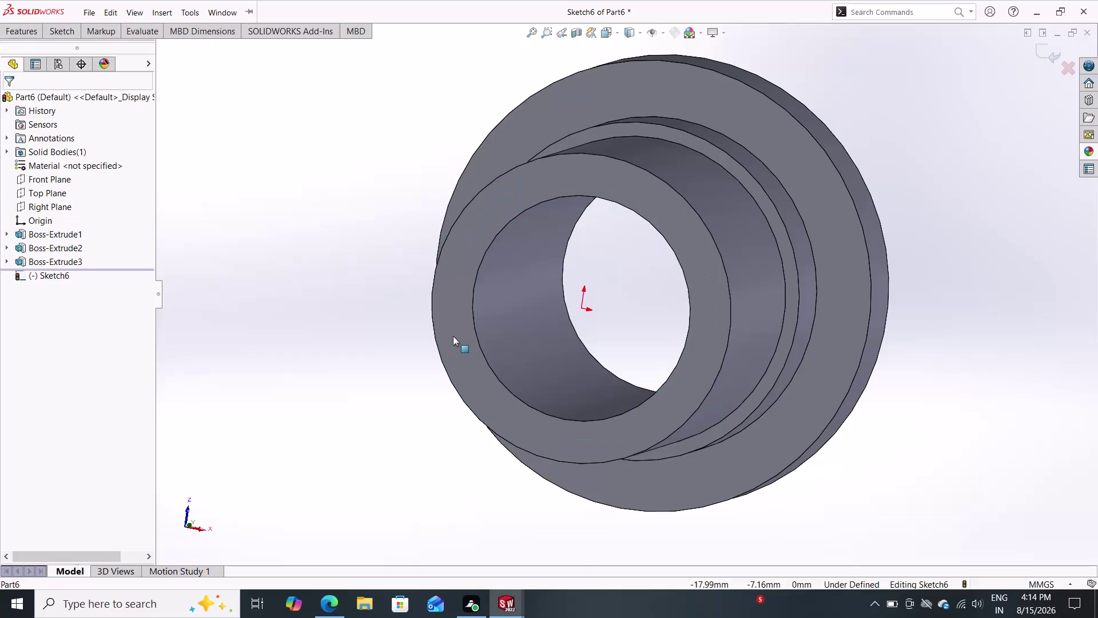
Exit the empty Sketch6 without saving and pick the bushing's front end face.
key(Escape)
click(3, 26)
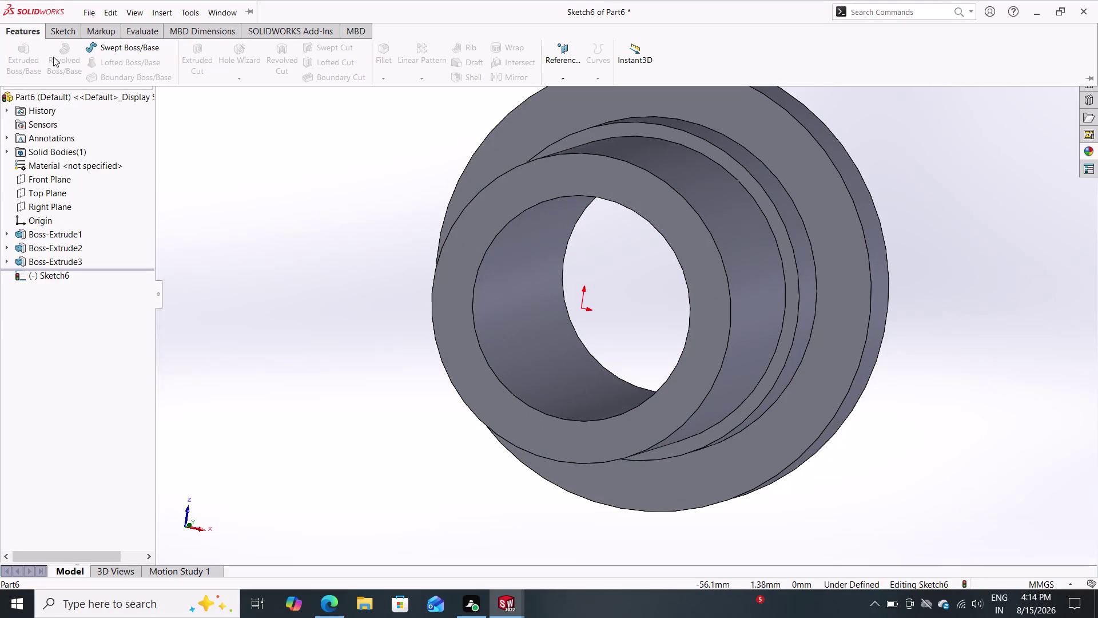
key(Escape)
key(Escape)
click(68, 32)
click(30, 59)
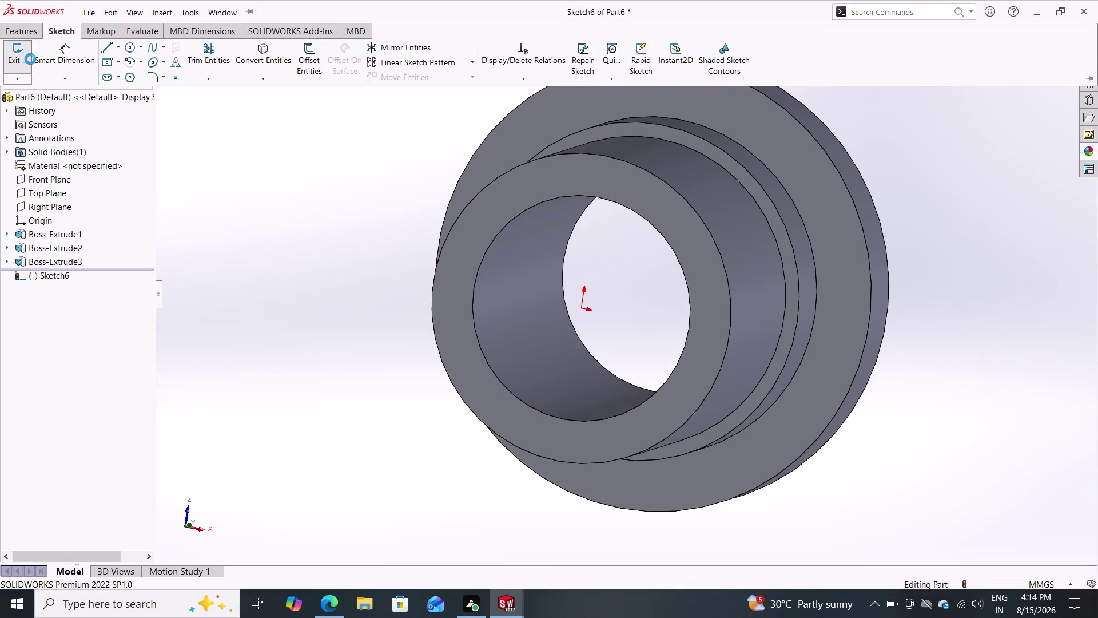
click(19, 35)
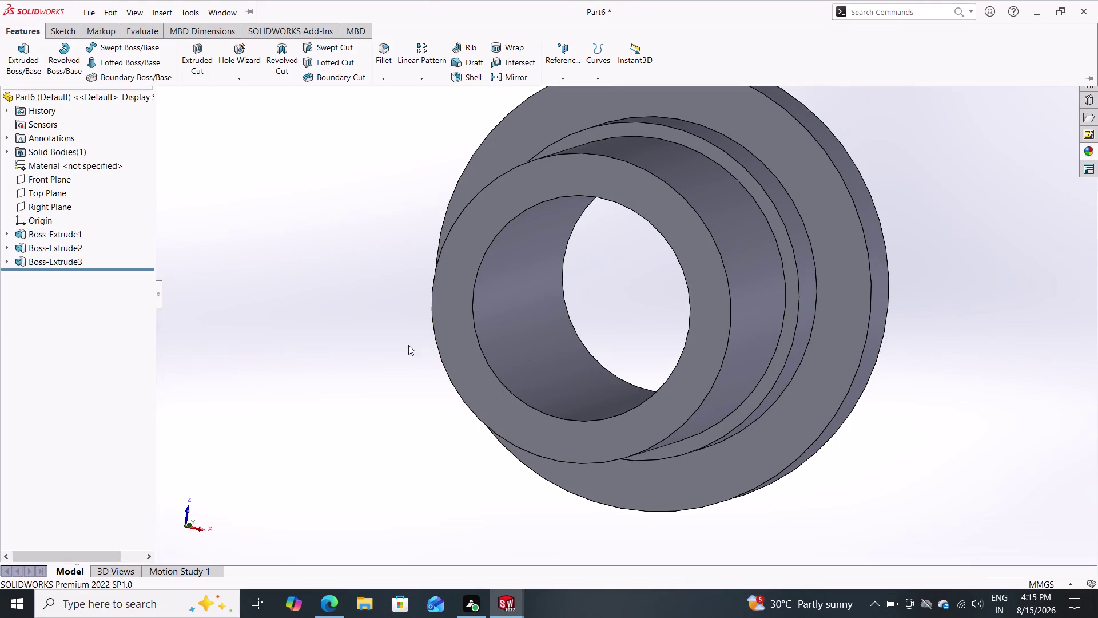
click(455, 328)
Sketch on the front face, convert the central hole's edge, and draw an origin-centred circle.
double_click(502, 297)
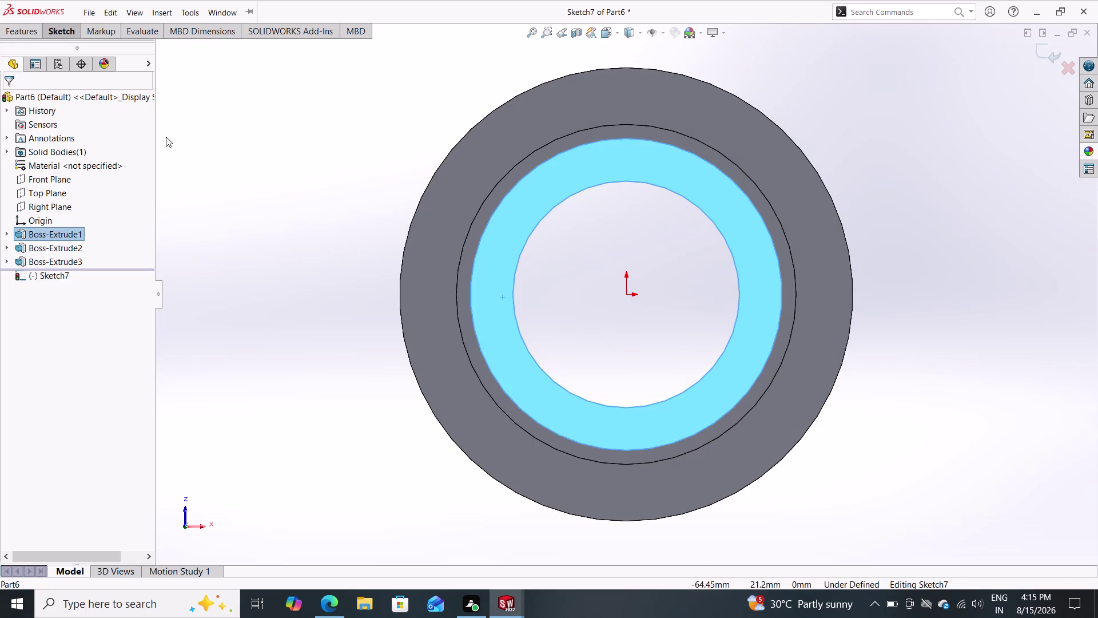
click(59, 32)
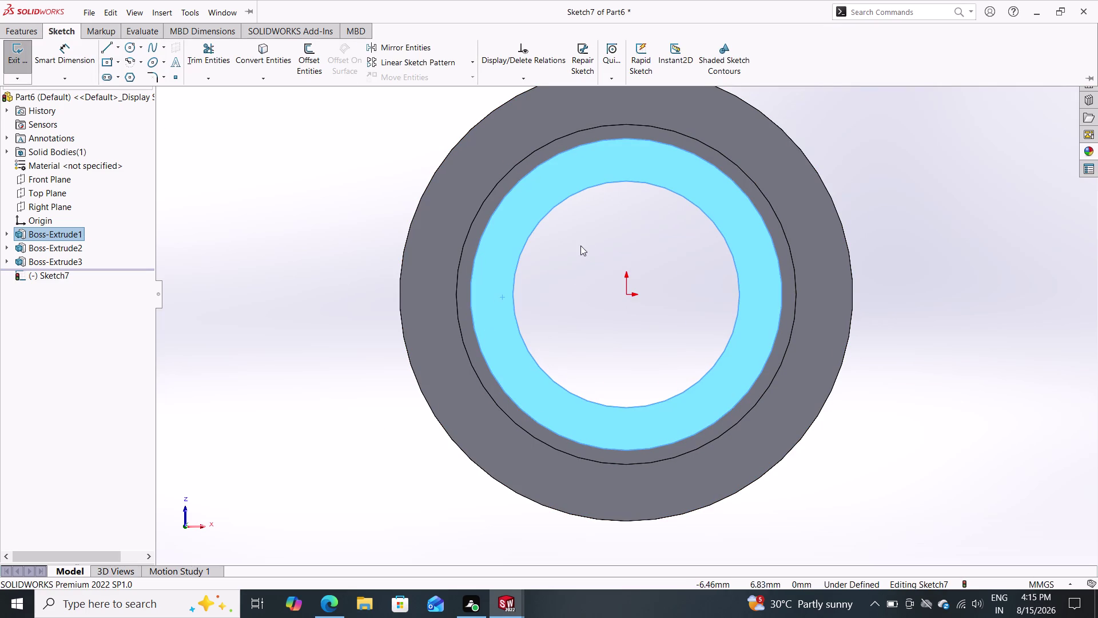
click(575, 192)
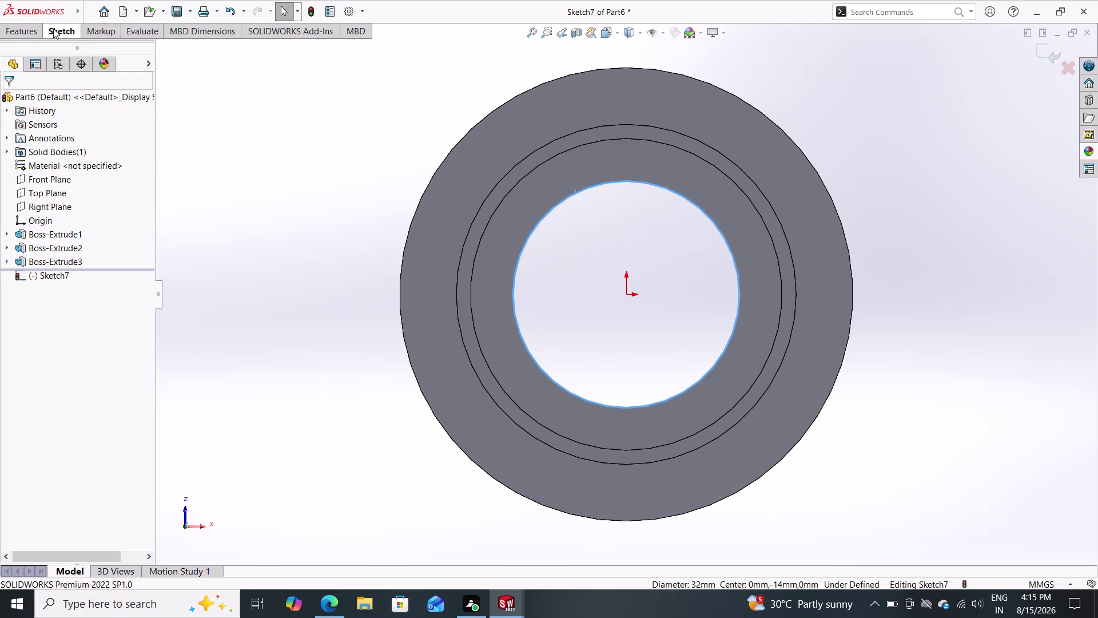
double_click(53, 29)
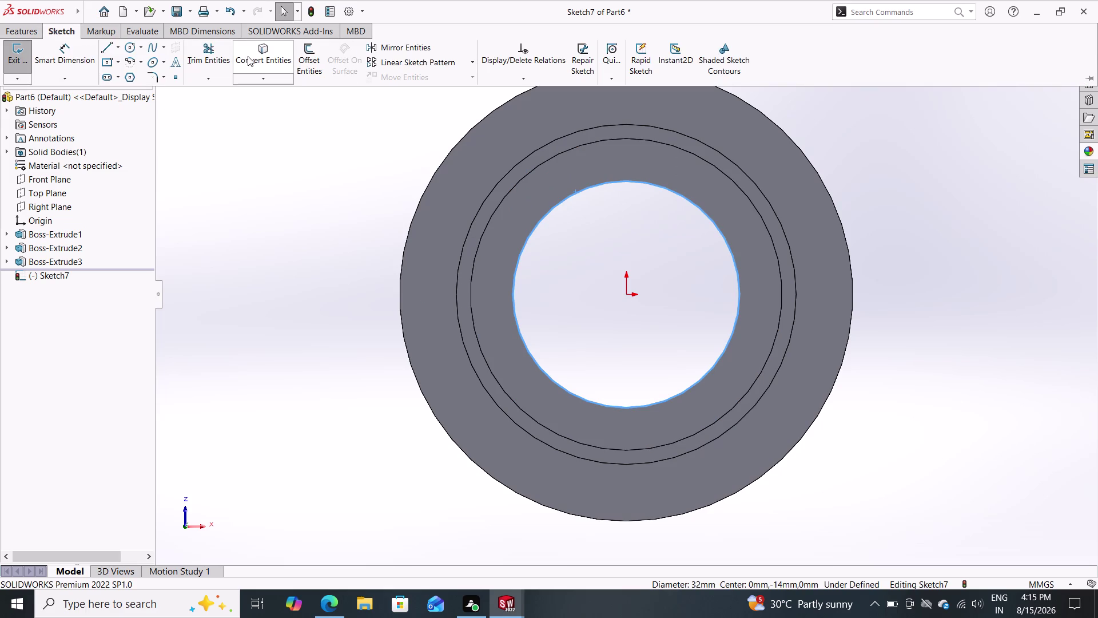
click(248, 56)
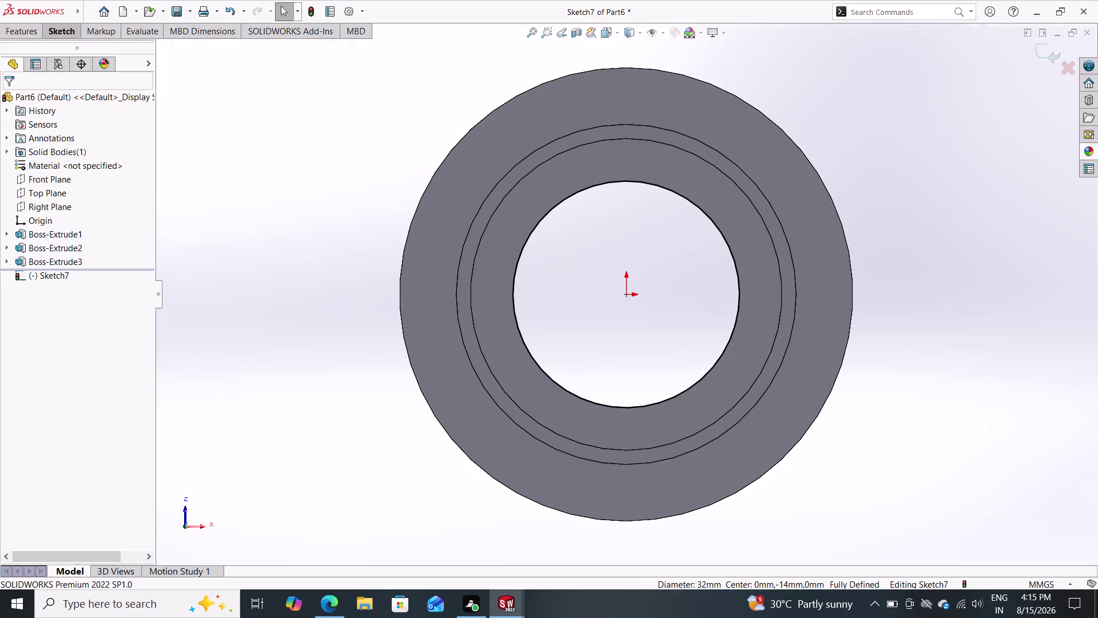
click(47, 31)
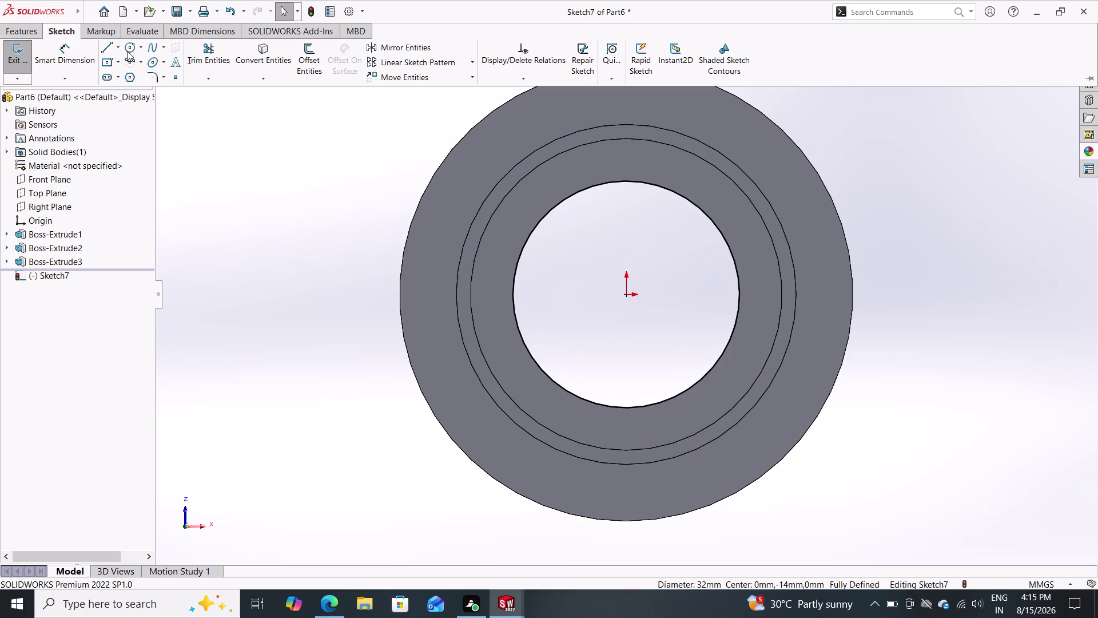
click(127, 51)
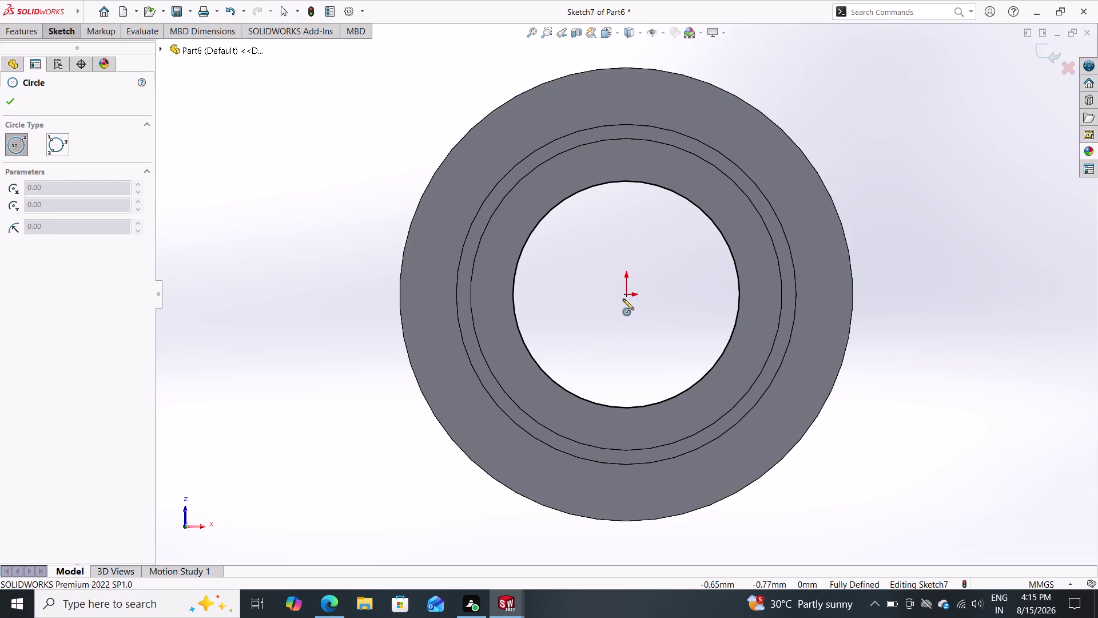
click(625, 295)
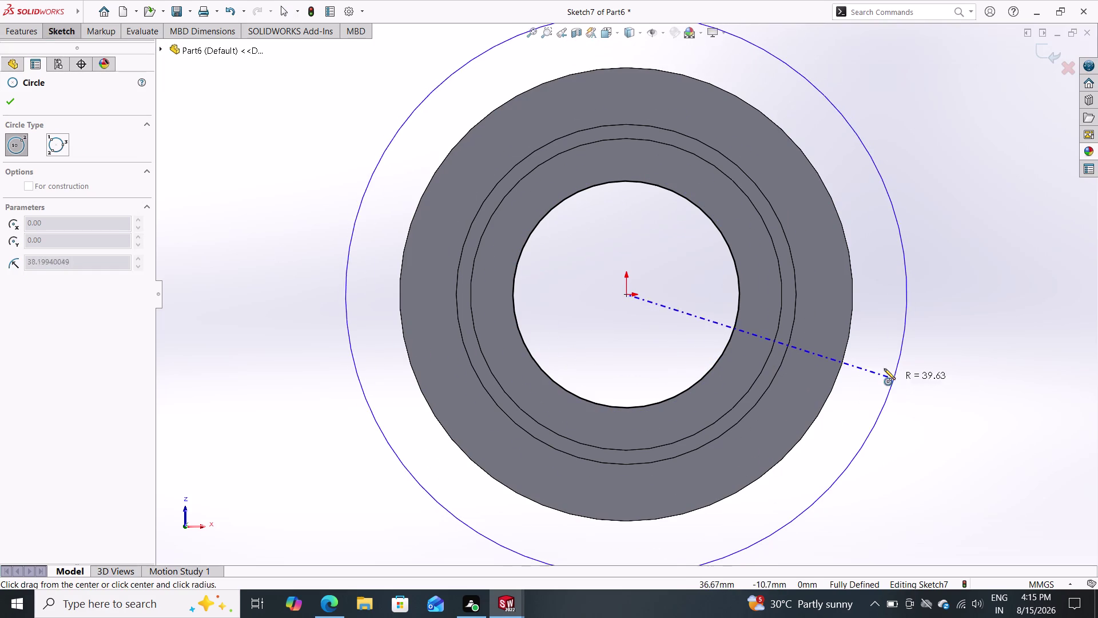
click(884, 369)
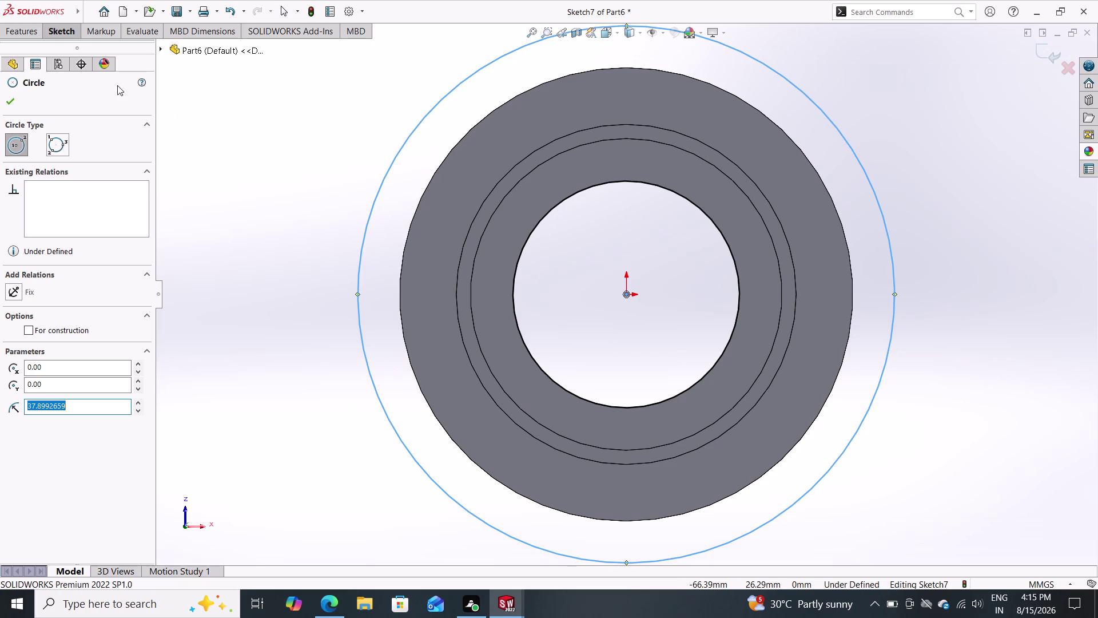
Dimension the new circle to a 48 mm diameter.
double_click(60, 30)
click(70, 57)
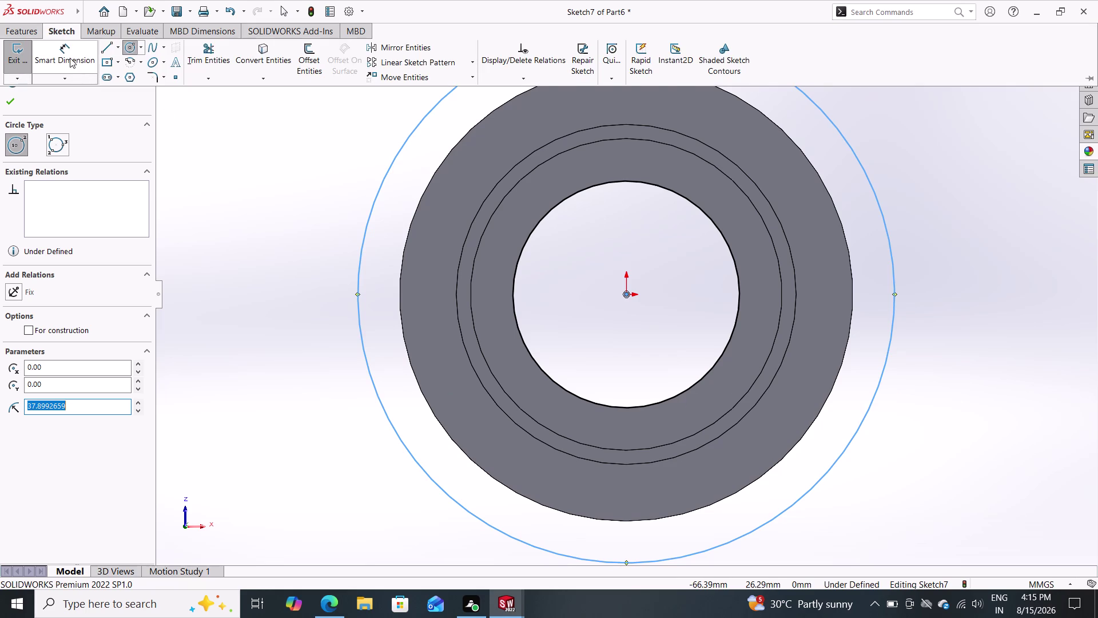
click(894, 307)
double_click(931, 310)
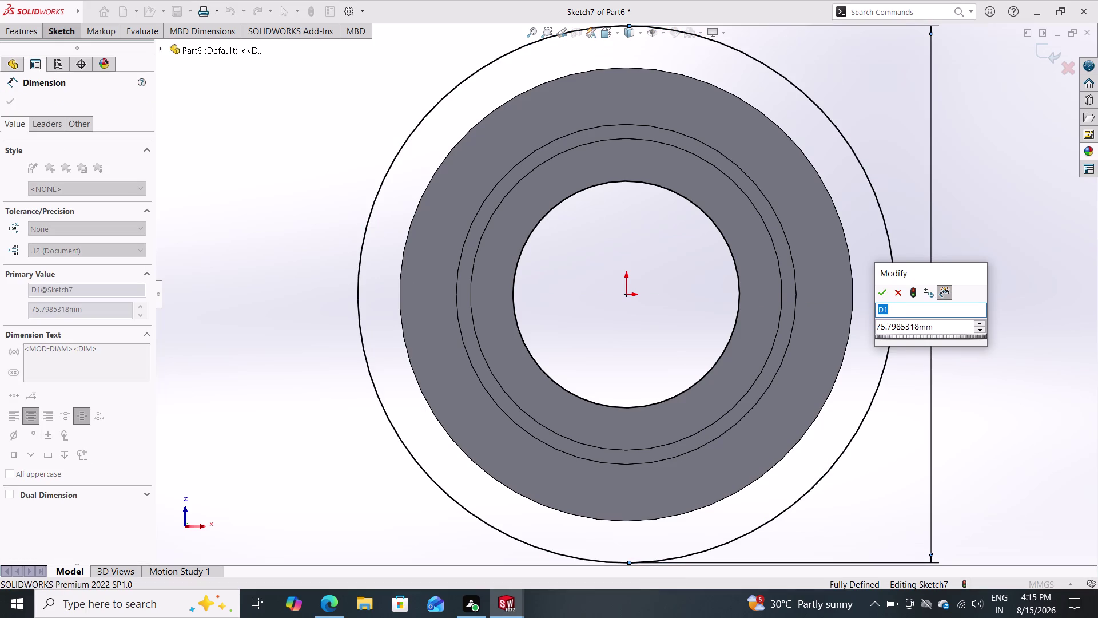
click(937, 323)
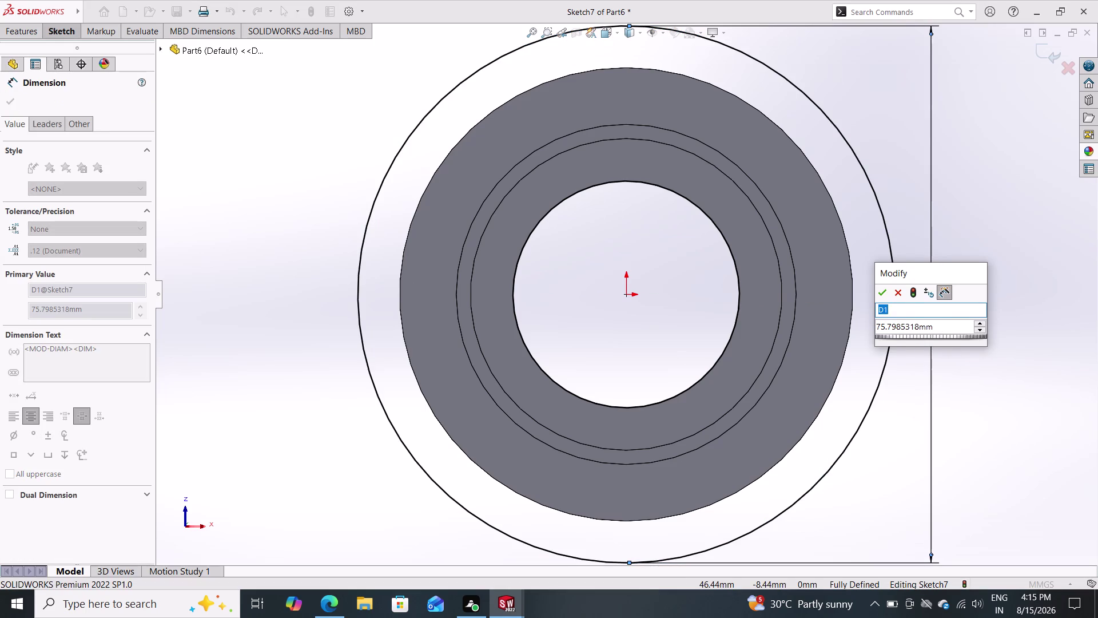
drag(937, 323, 848, 329)
double_click(942, 328)
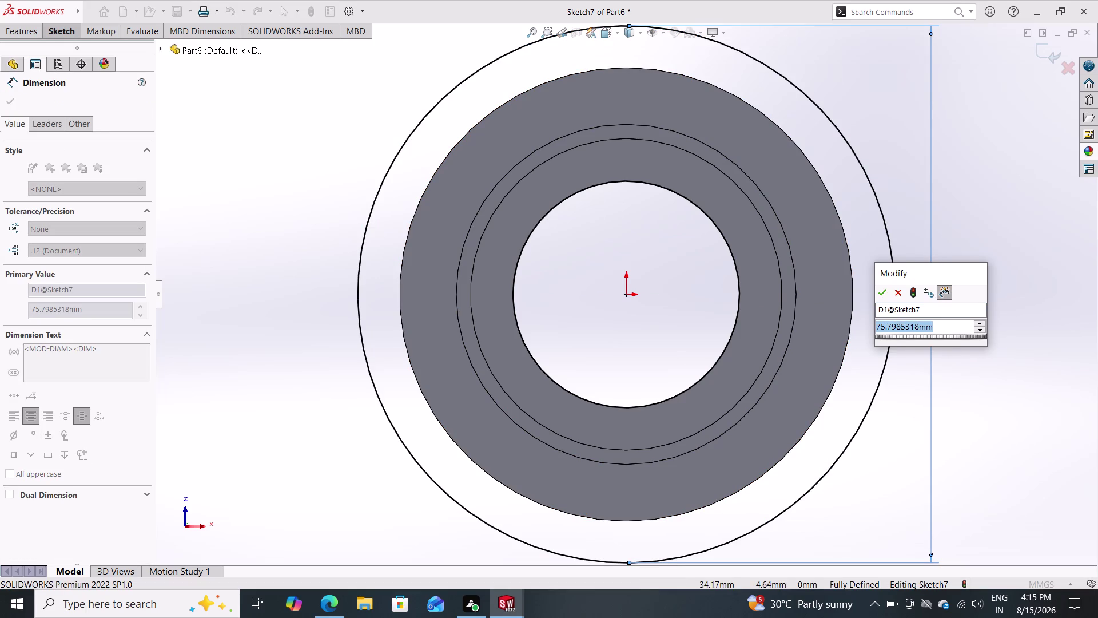
text(48)
key(Return)
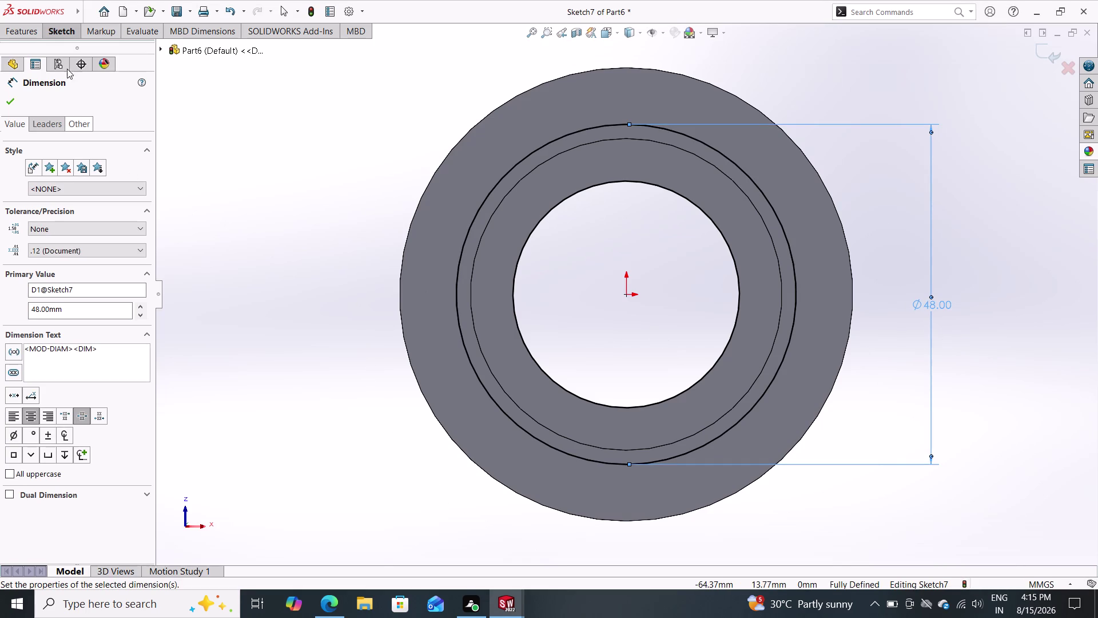
click(8, 100)
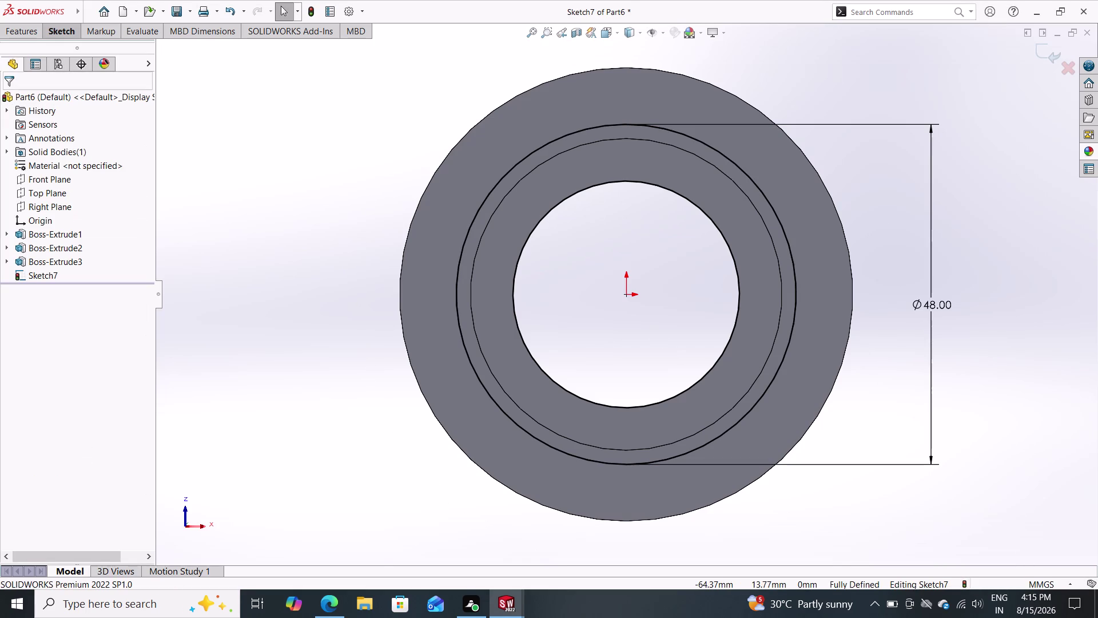
click(28, 34)
Extrude the 48 mm circle 9 mm as a boss and select its new front face.
double_click(29, 57)
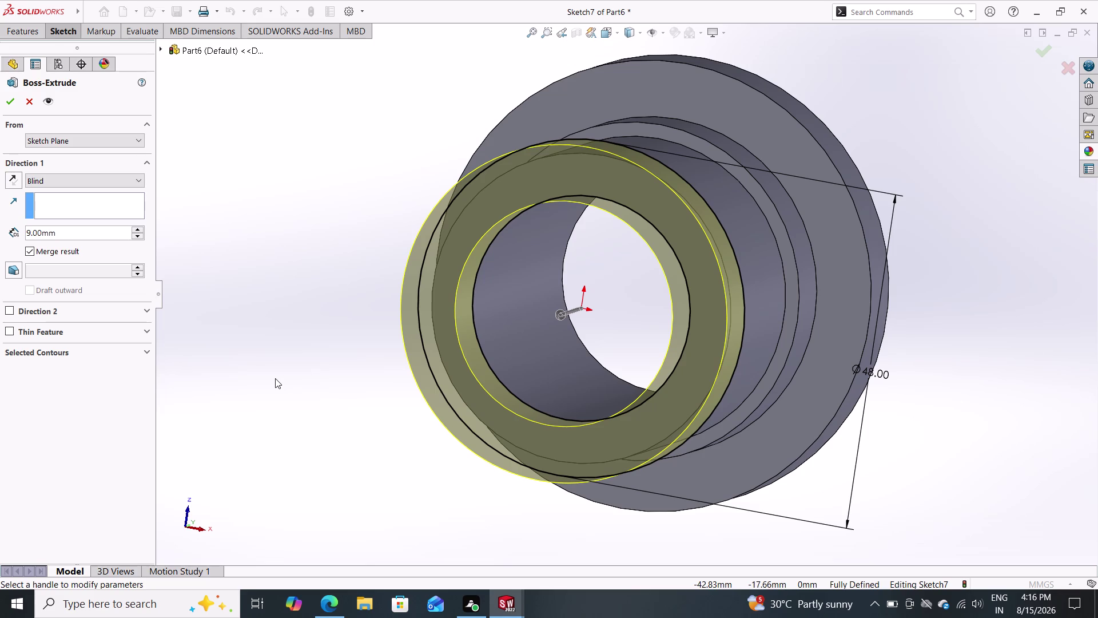
click(8, 101)
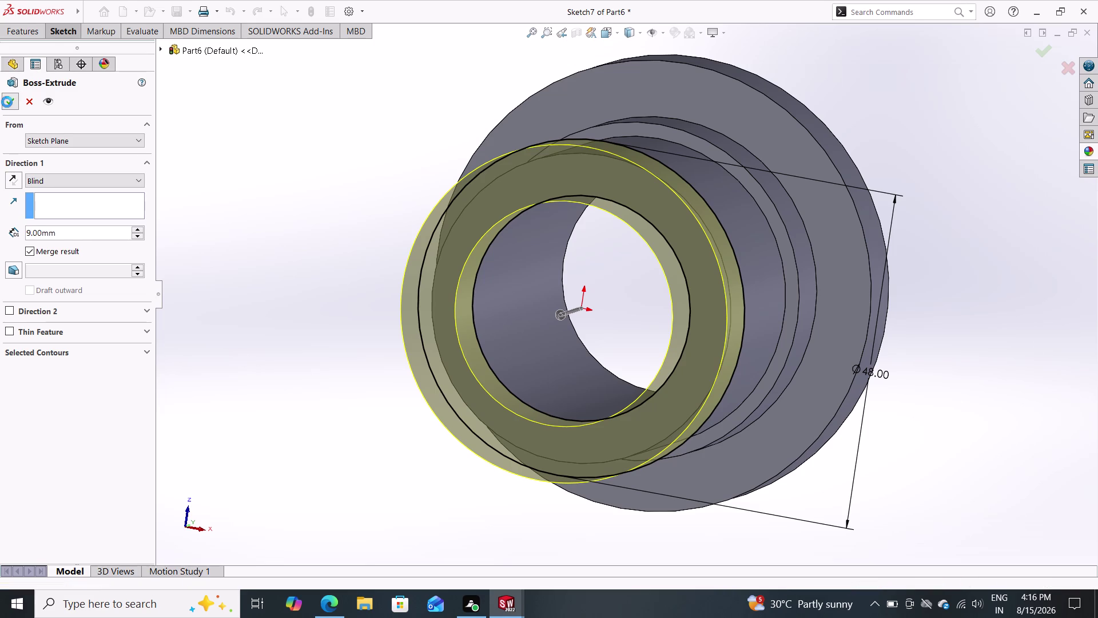
middle_drag(352, 385, 331, 378)
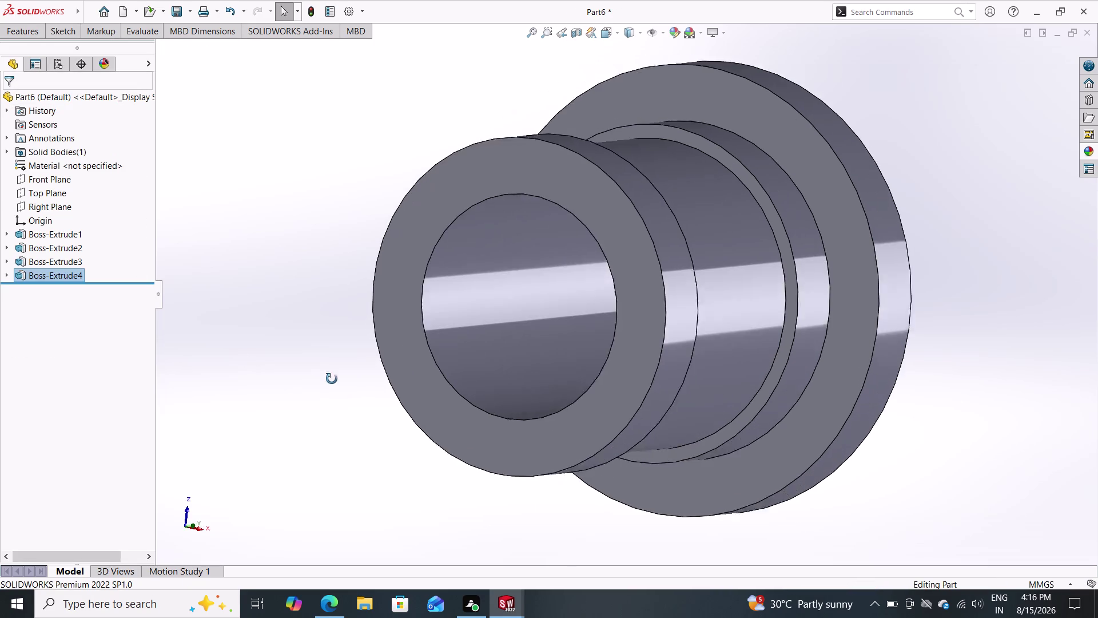
middle_drag(332, 378, 346, 388)
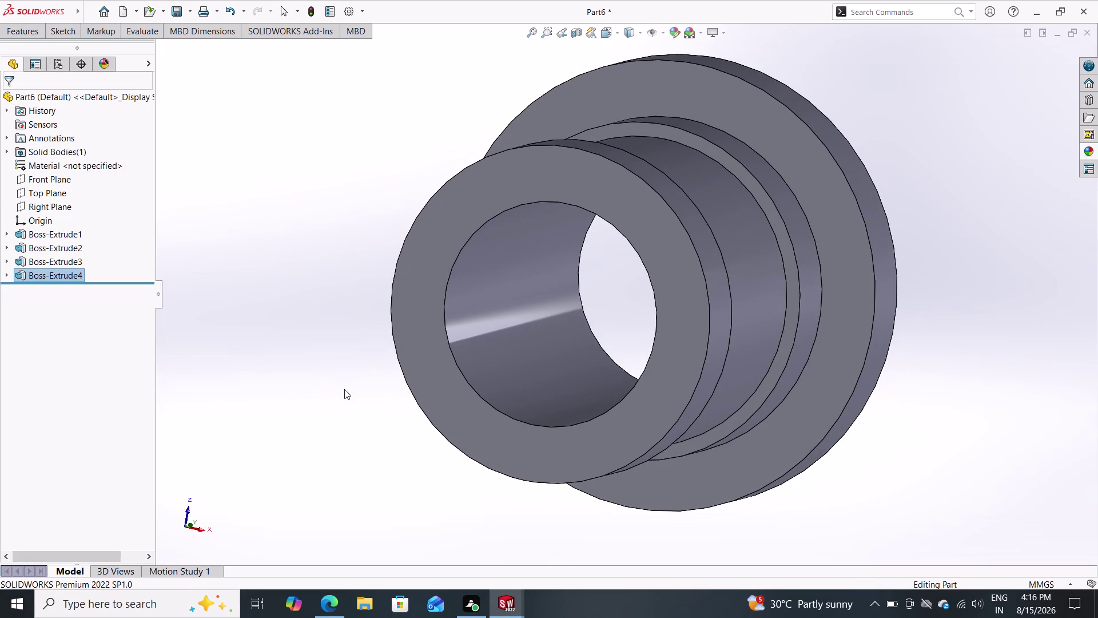
click(411, 320)
click(458, 286)
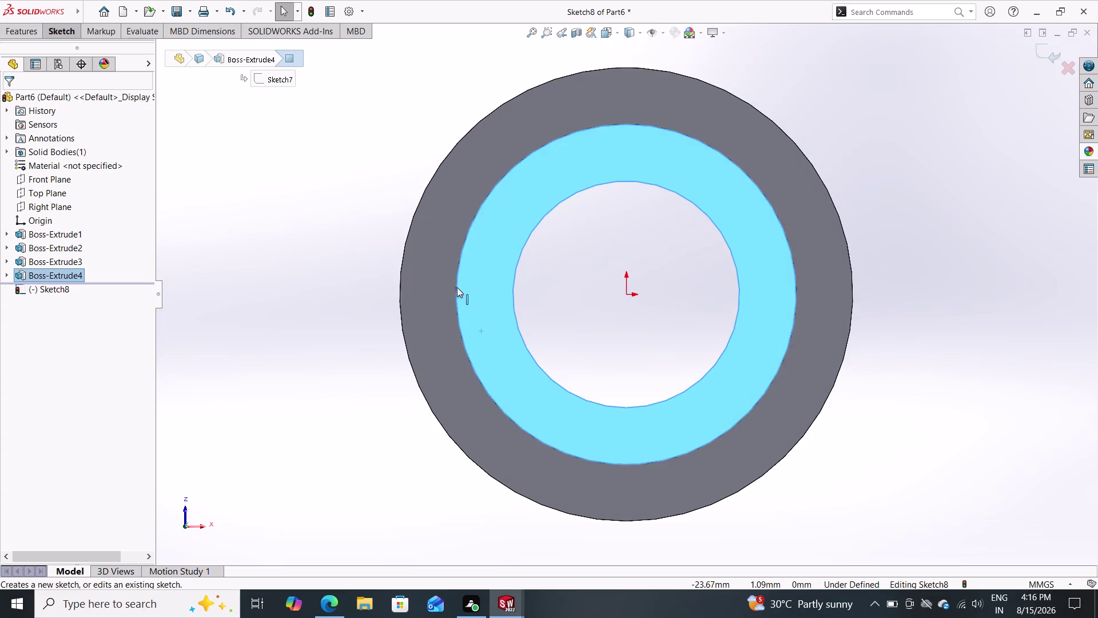
Sketch on the new face, convert the hole edge, and draw an origin-centred circle.
double_click(513, 301)
click(63, 27)
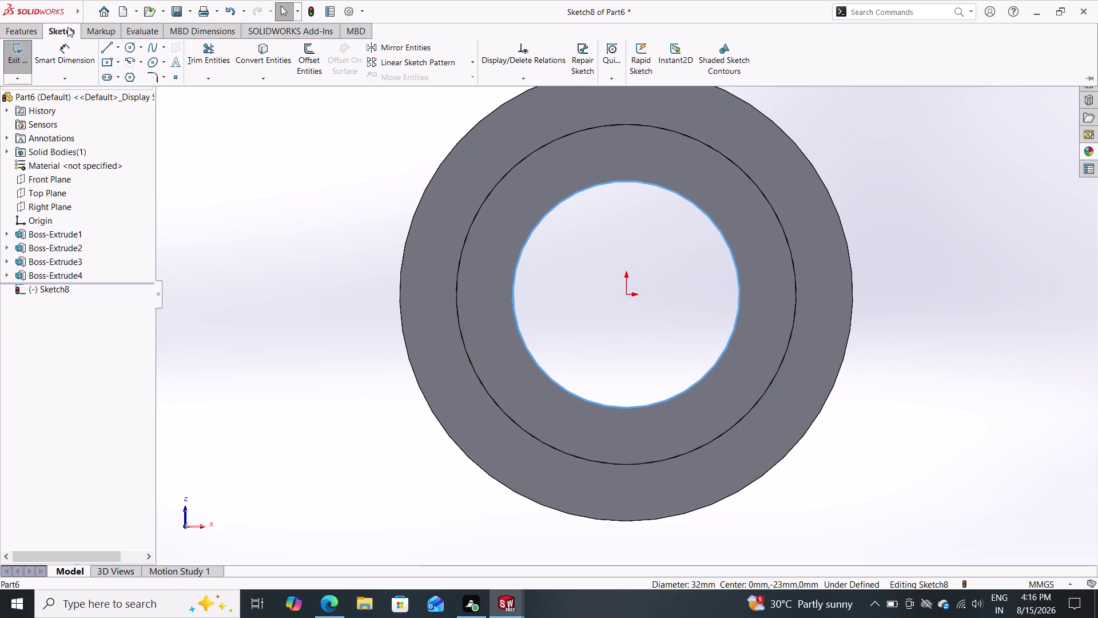
click(261, 51)
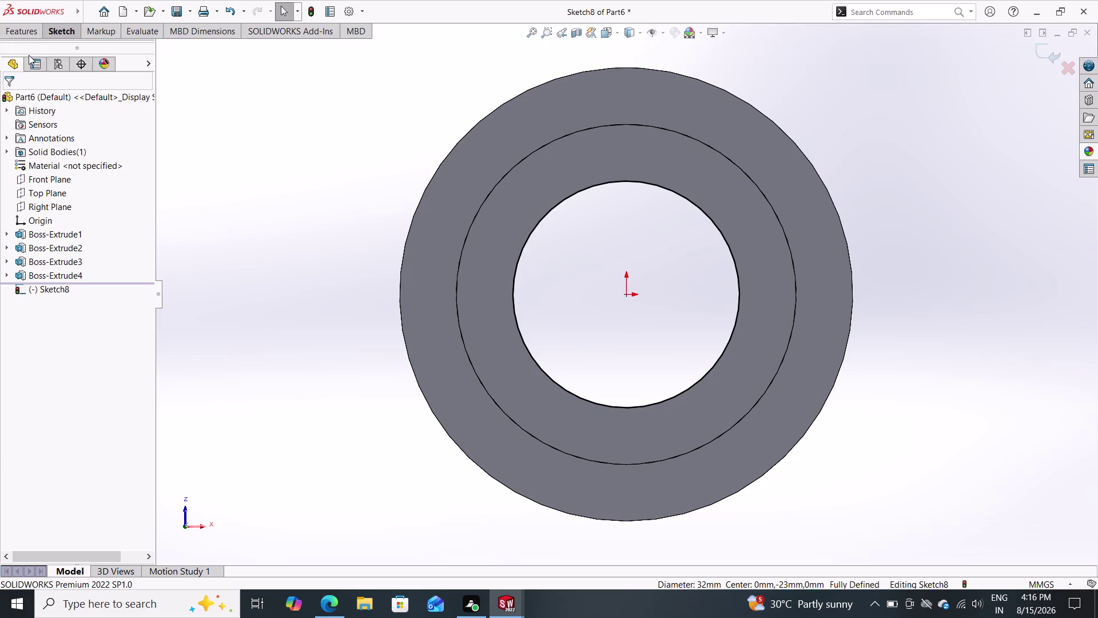
click(46, 32)
click(126, 45)
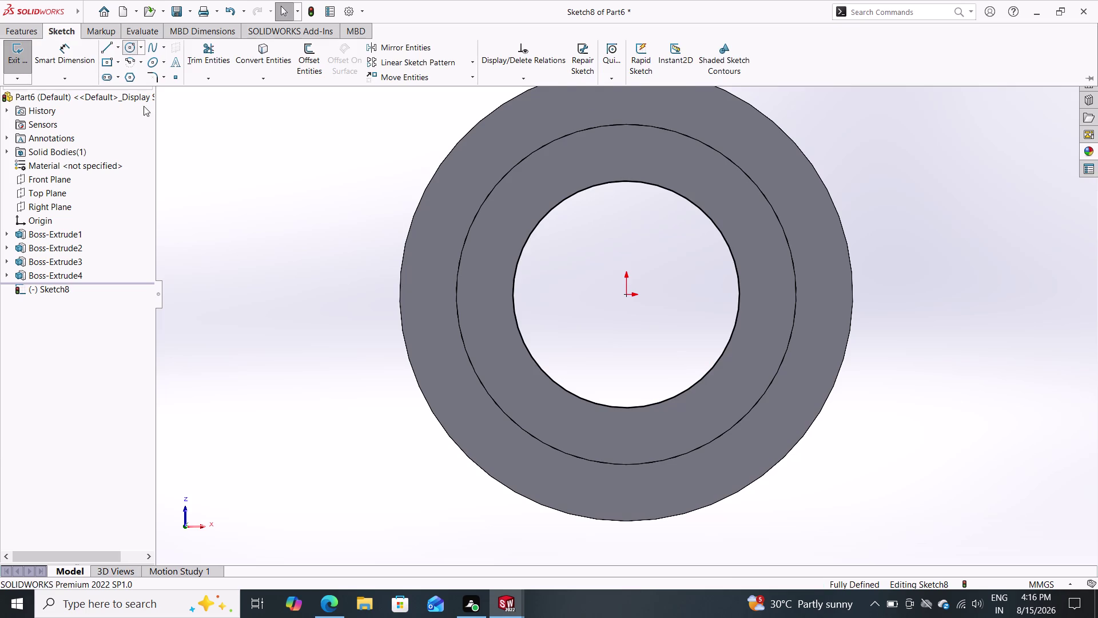
click(626, 295)
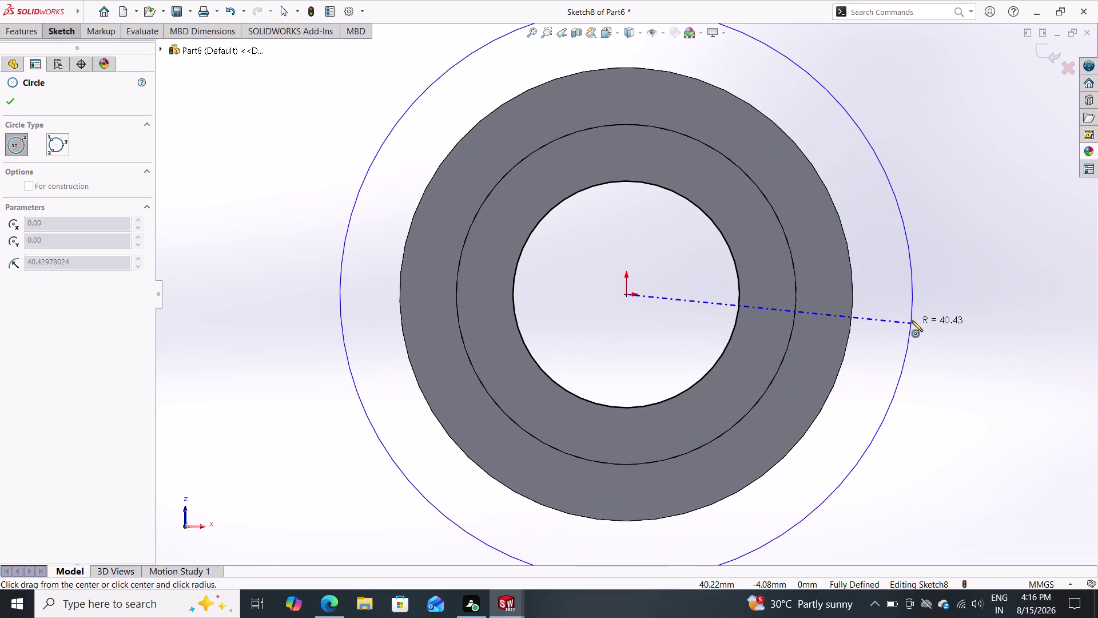
click(897, 269)
click(52, 31)
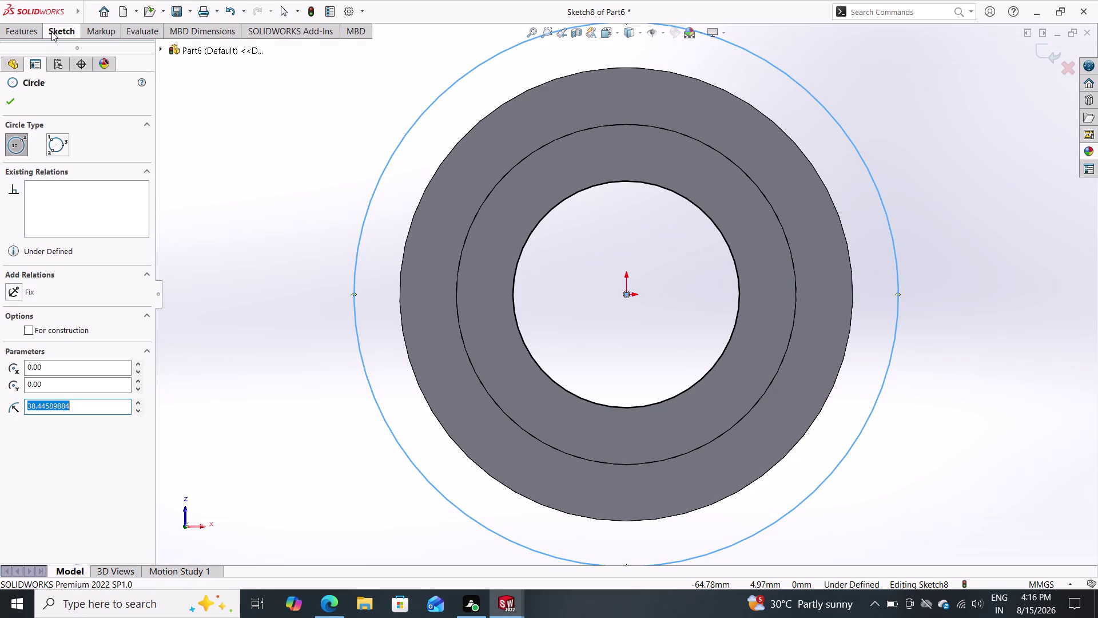
click(63, 52)
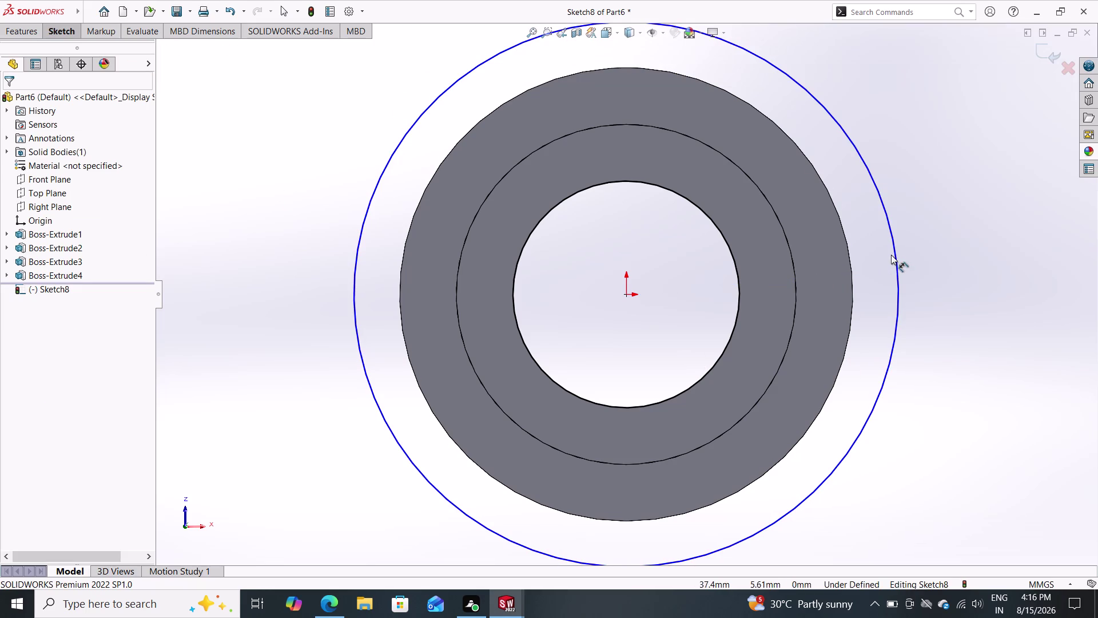
Dimension the circle to a 64 mm diameter.
click(893, 250)
double_click(923, 208)
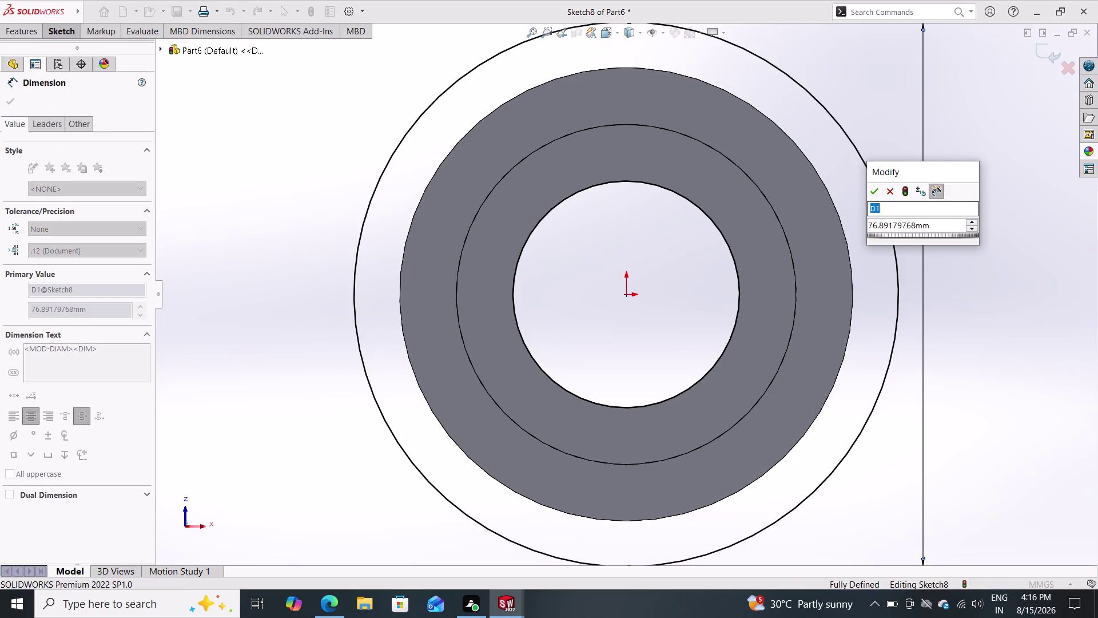
click(927, 222)
triple_click(928, 222)
click(927, 222)
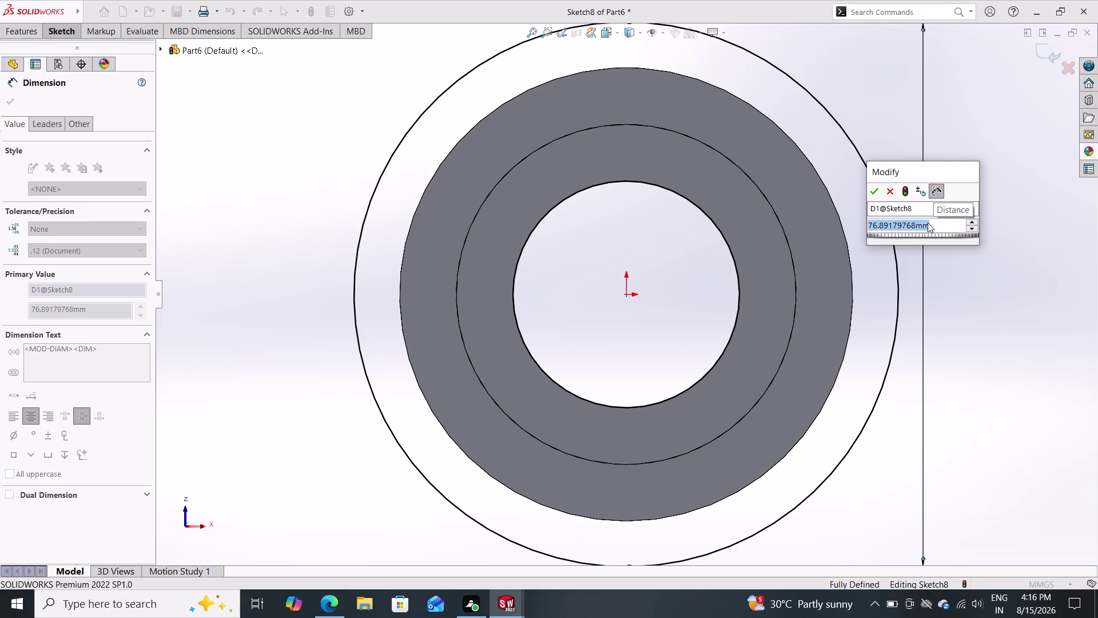
text(64)
key(Return)
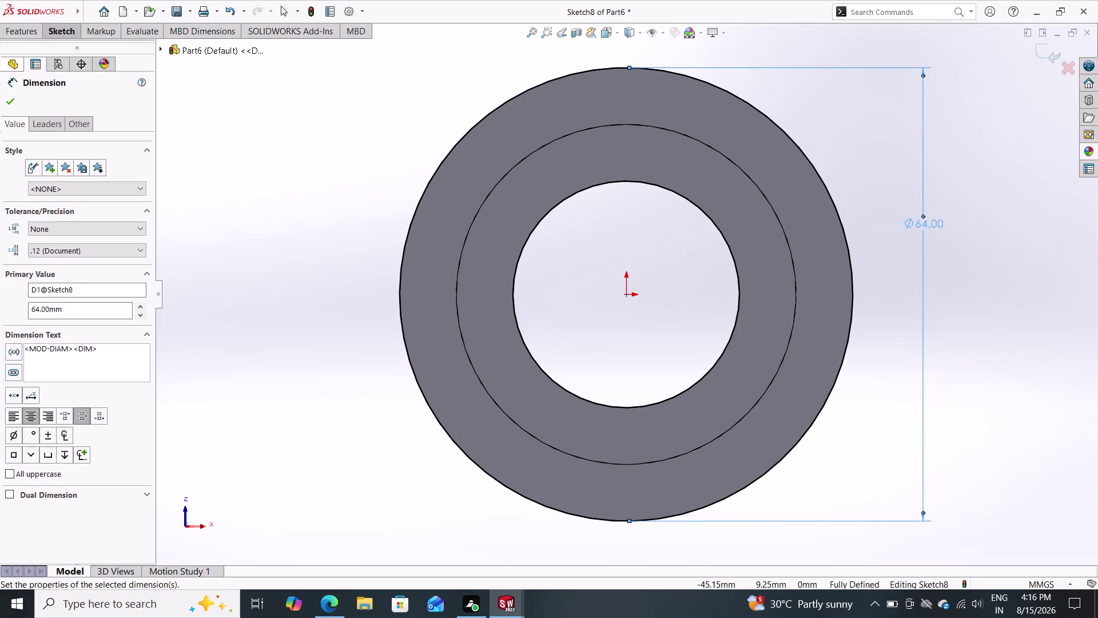
Extrude the 64 mm circle 9 mm as Boss-Extrude5.
double_click(24, 31)
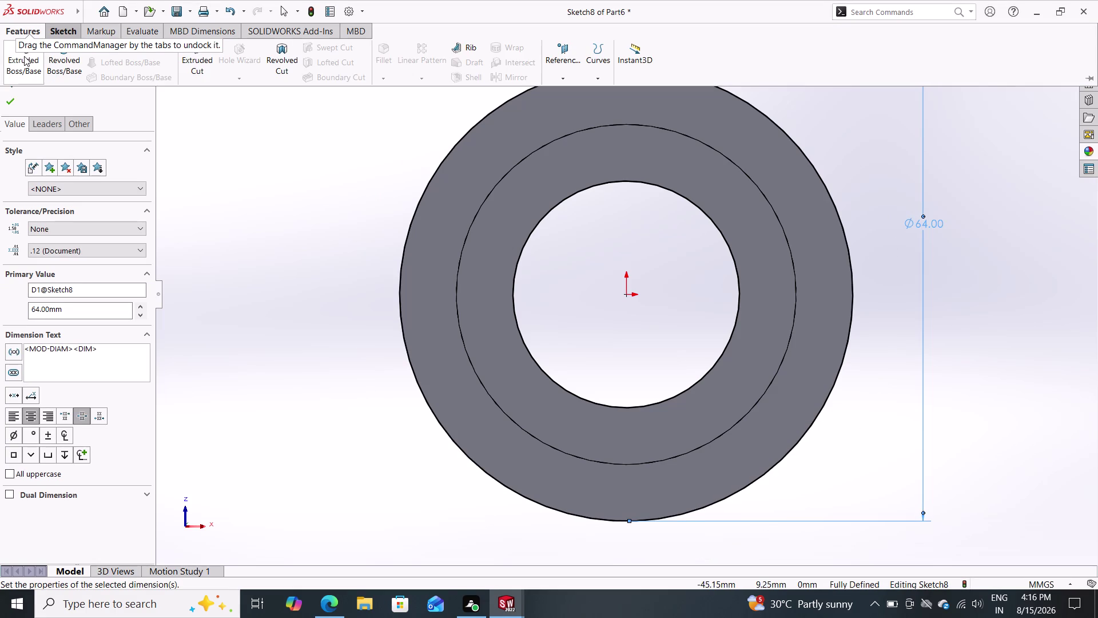
click(25, 65)
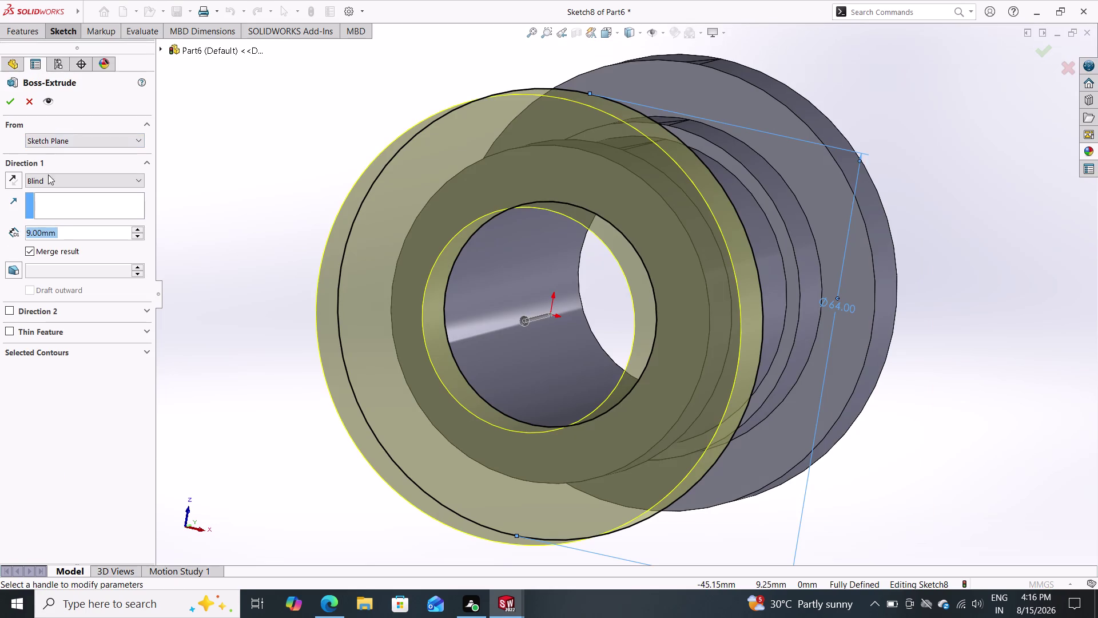
click(6, 104)
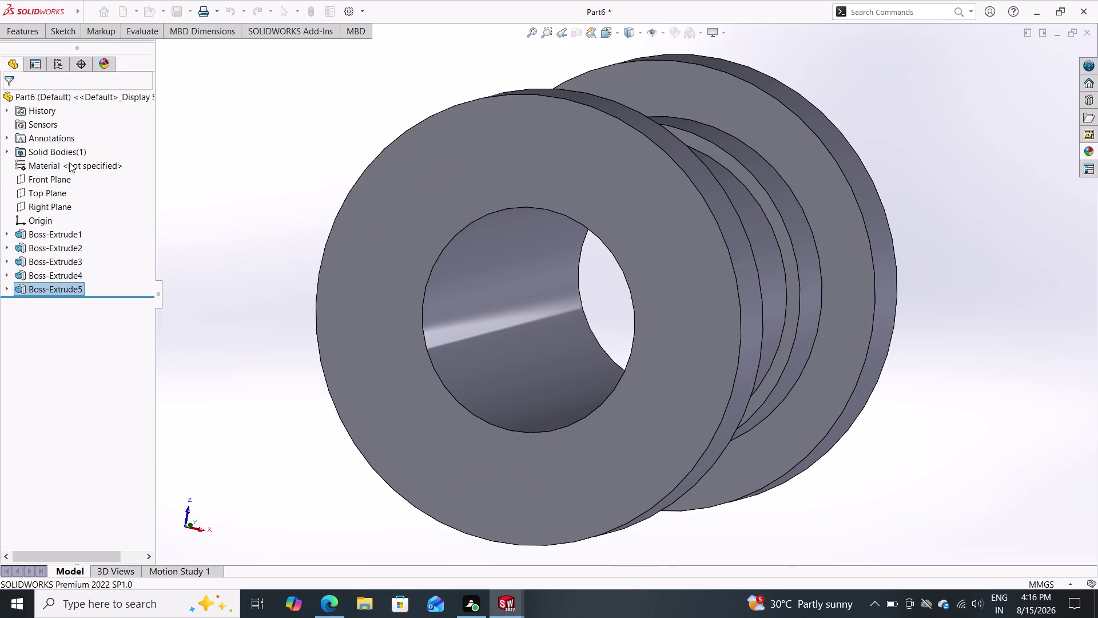
middle_drag(217, 178, 402, 244)
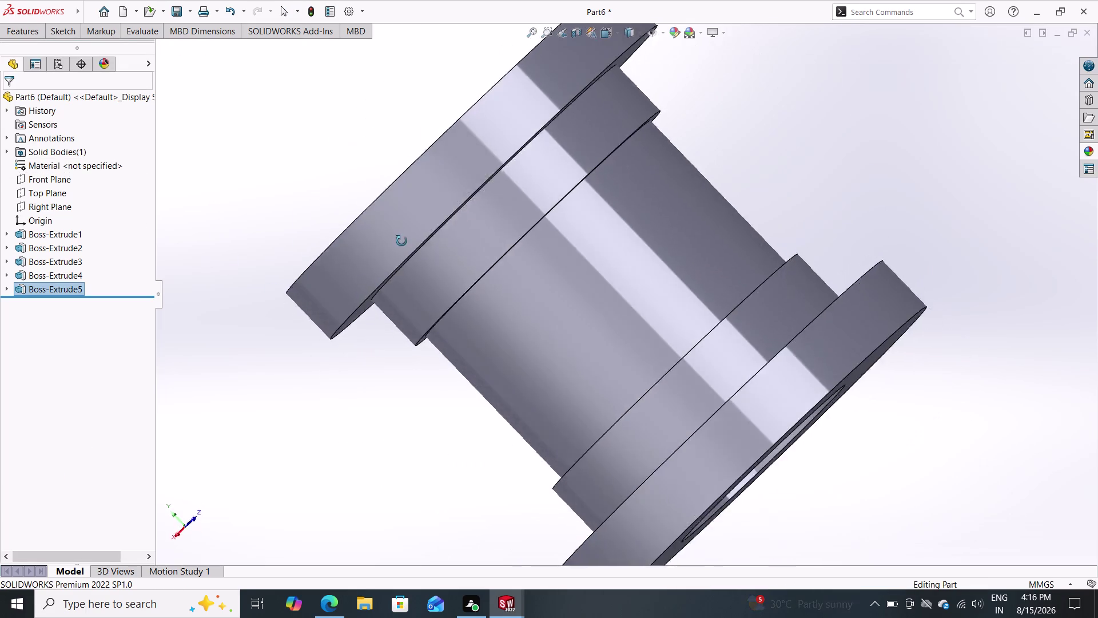
middle_drag(402, 244, 333, 121)
scroll(down, 3)
scroll(down, 3)
scroll(up, 3)
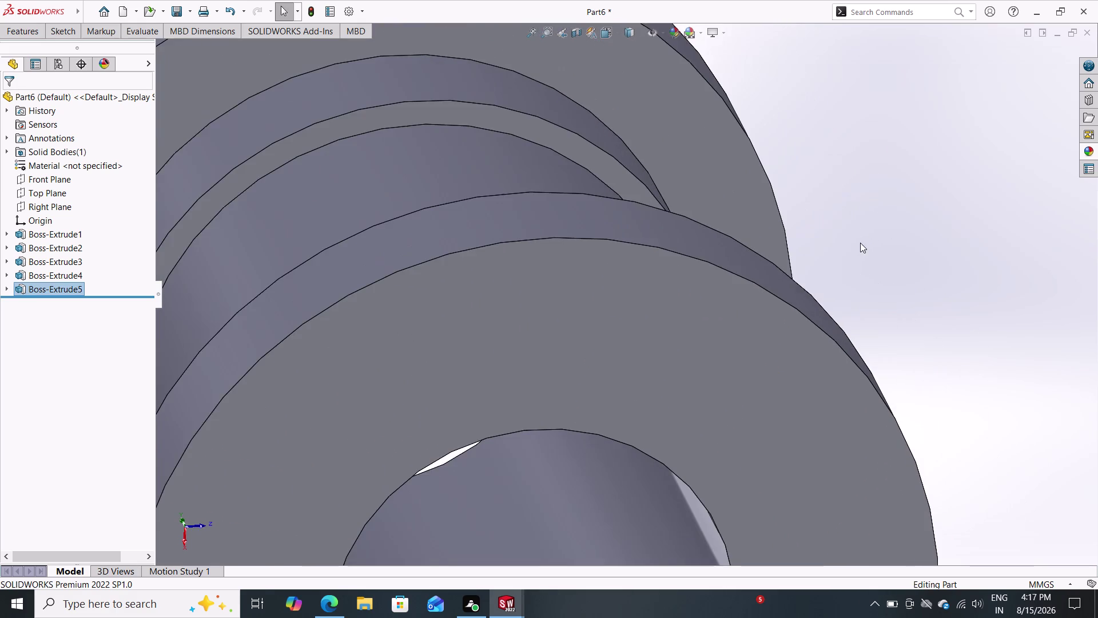
scroll(up, 3)
scroll(up, 3)
middle_drag(805, 285, 653, 252)
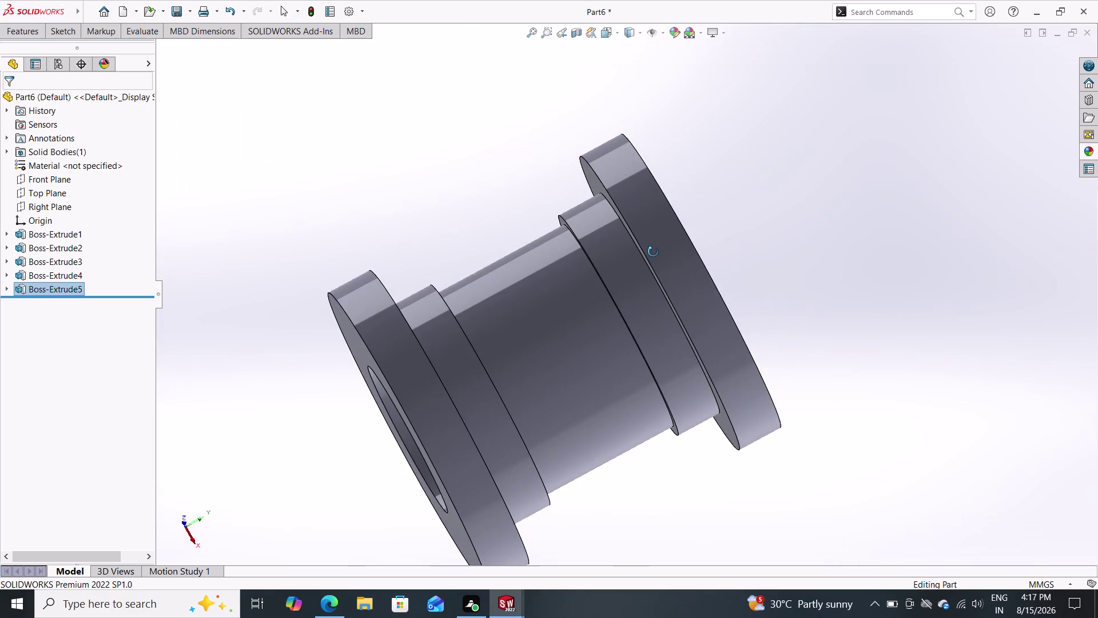
middle_drag(653, 252, 601, 140)
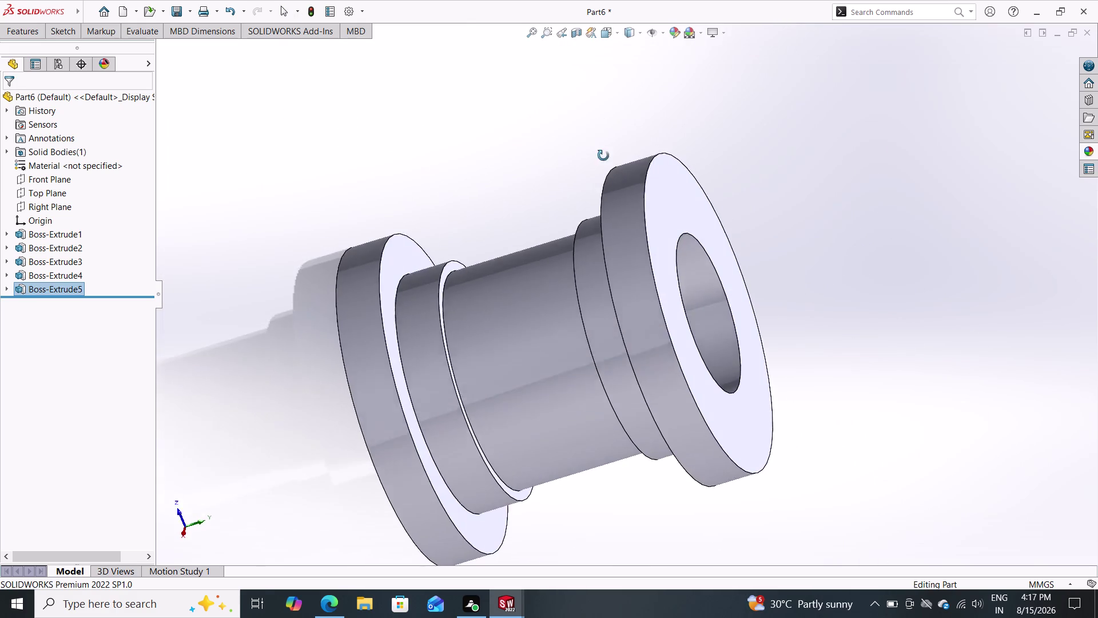
middle_drag(601, 141, 587, 483)
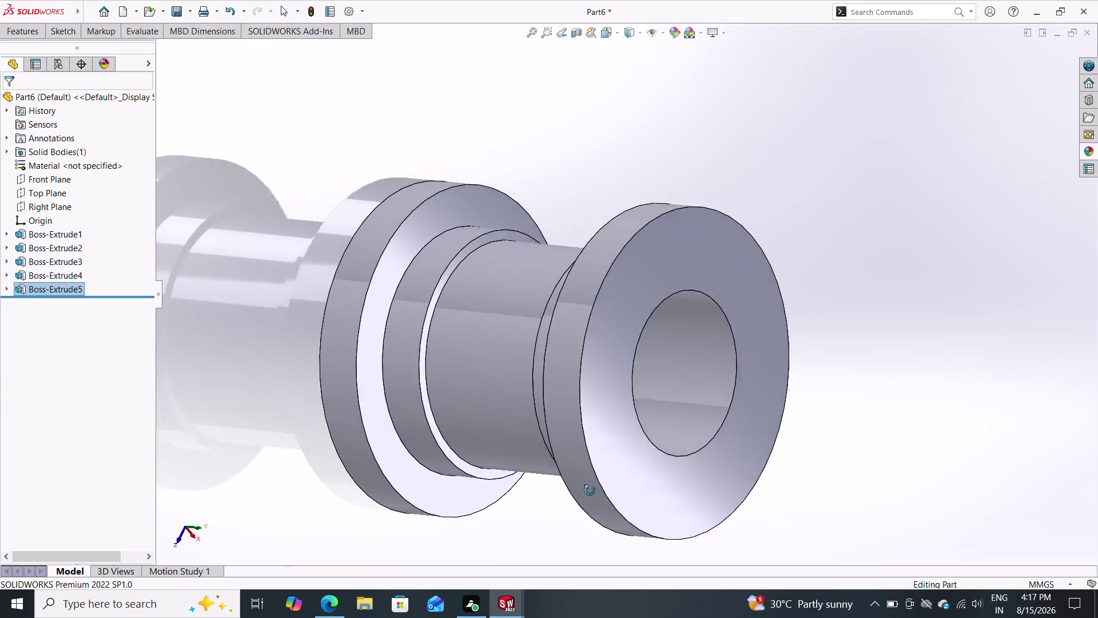
middle_drag(587, 483, 670, 438)
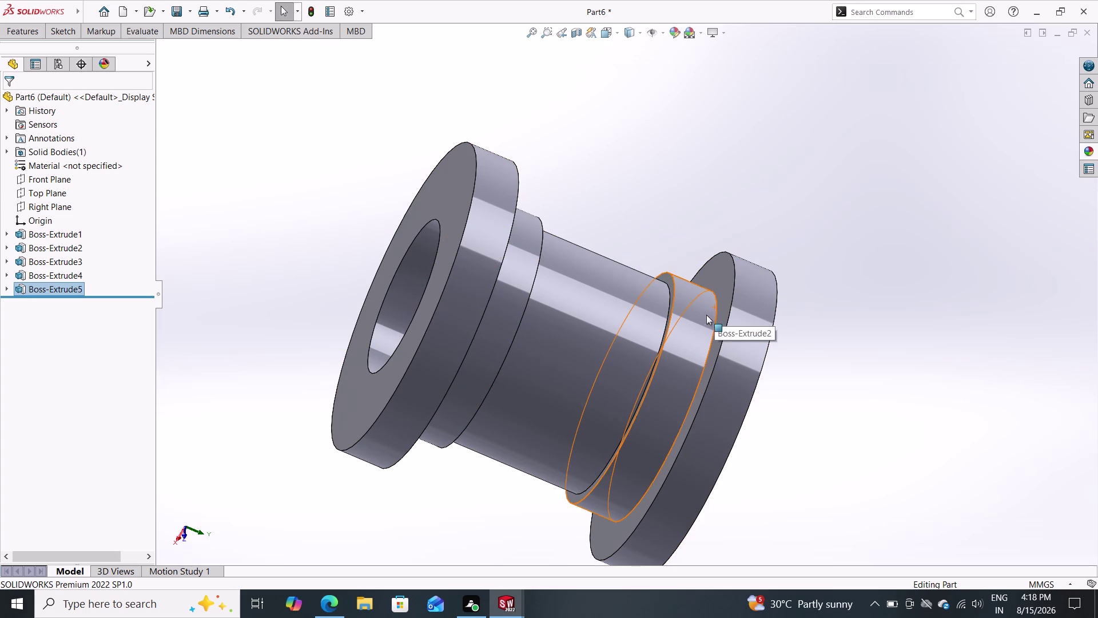
middle_drag(696, 202, 722, 292)
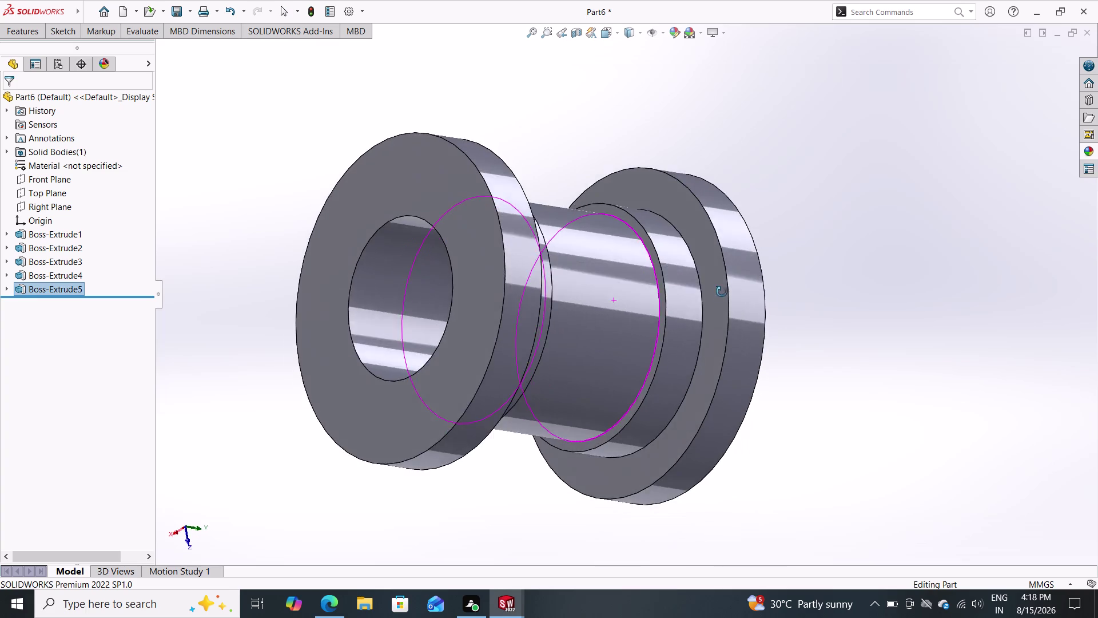
middle_drag(722, 292, 790, 315)
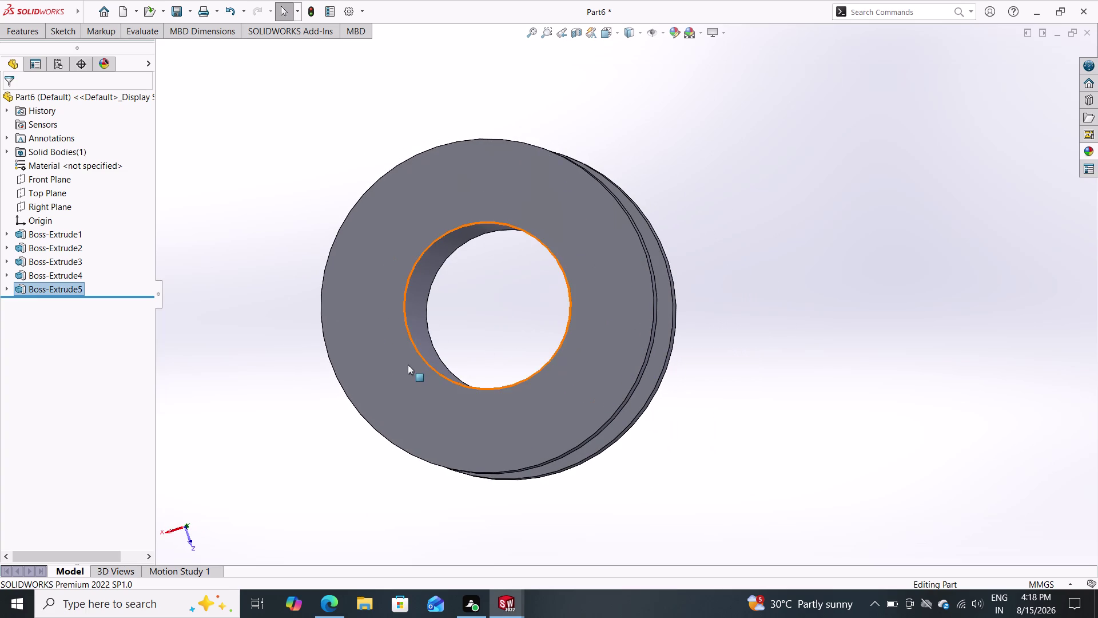
click(373, 369)
Draw a horizontal line through the origin on the flange face, past both edges.
click(423, 336)
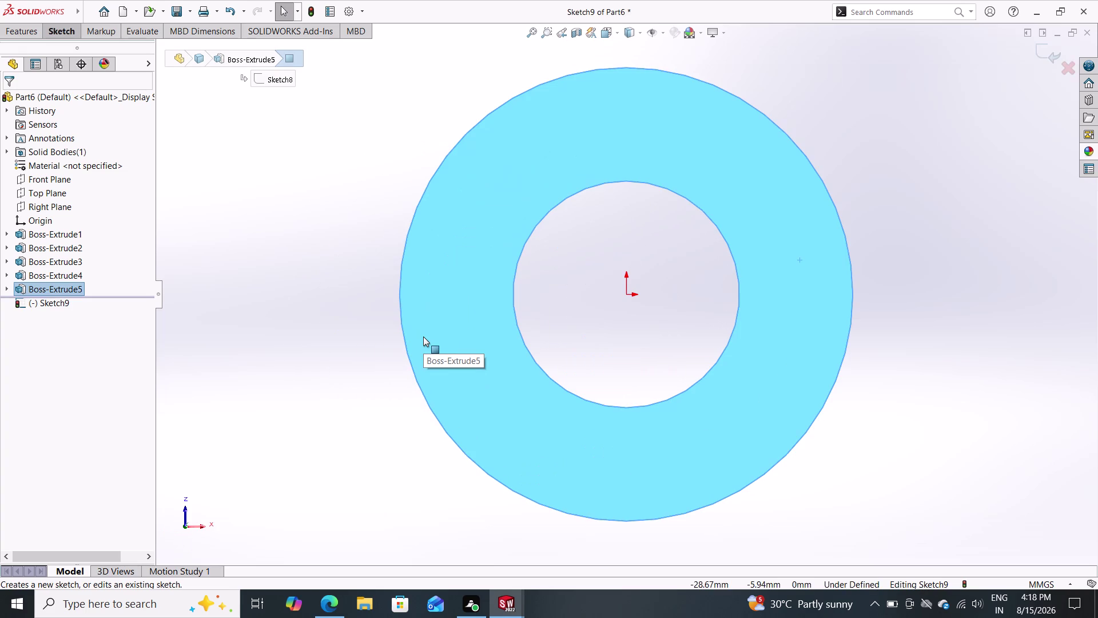
click(65, 31)
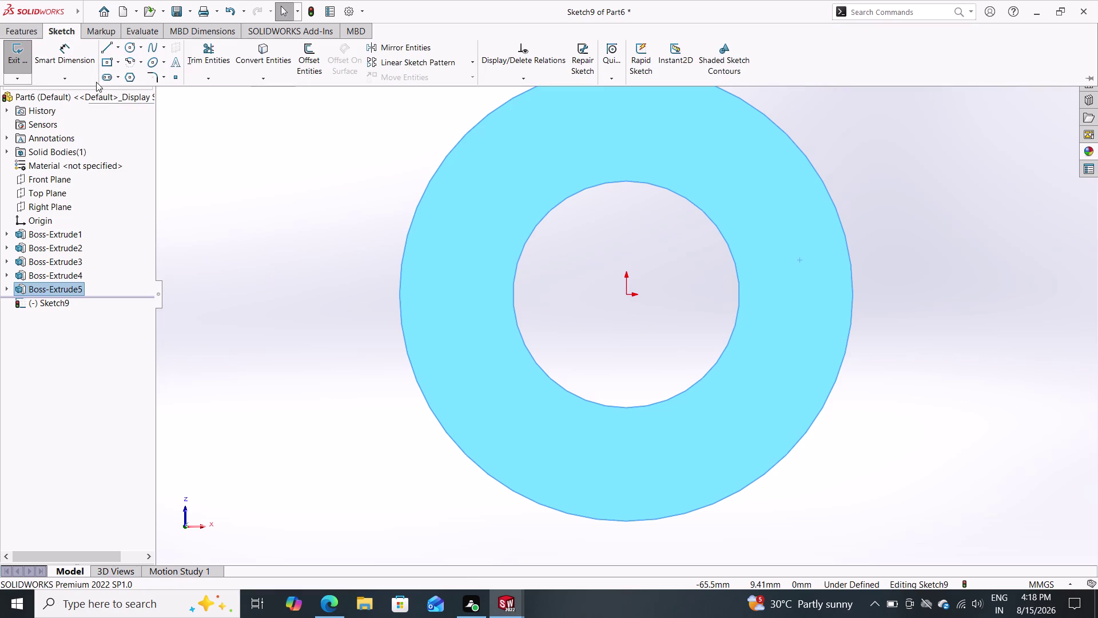
double_click(109, 44)
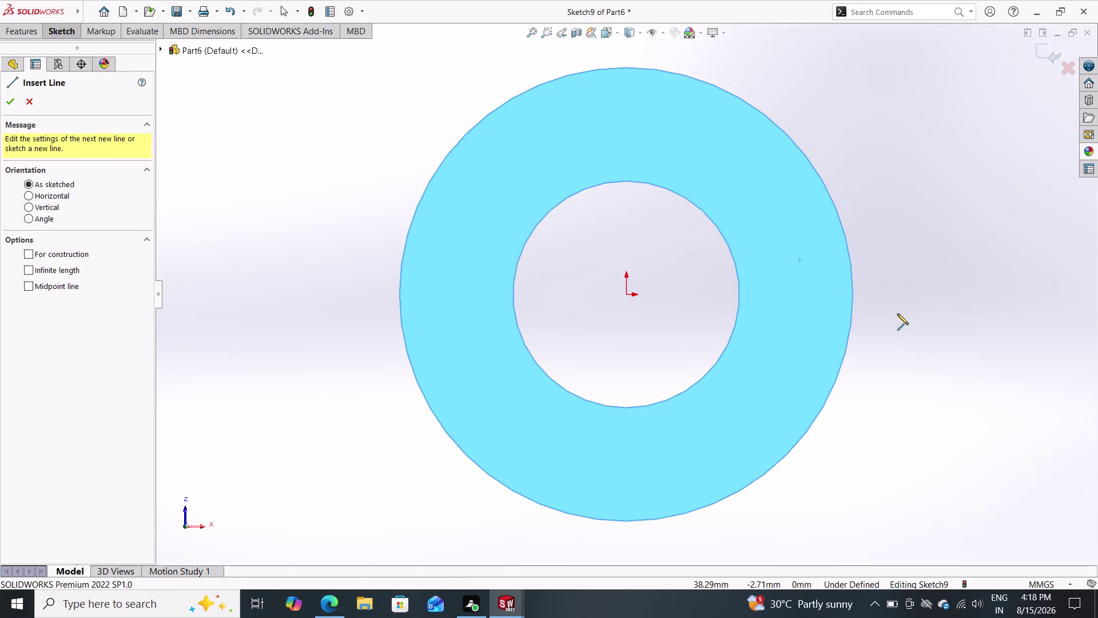
click(886, 296)
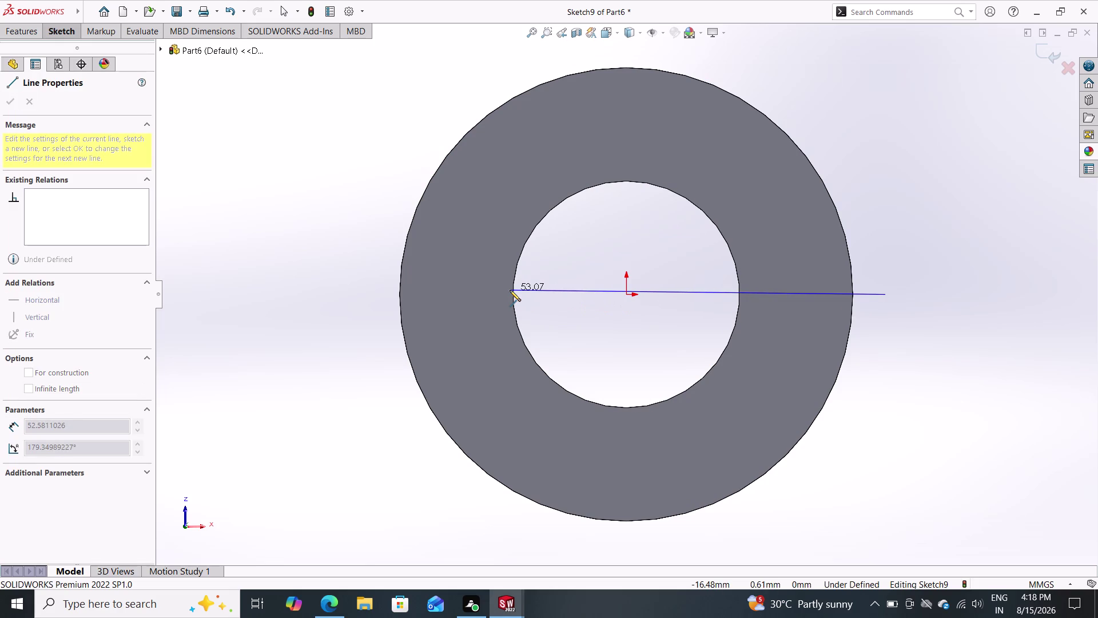
click(356, 296)
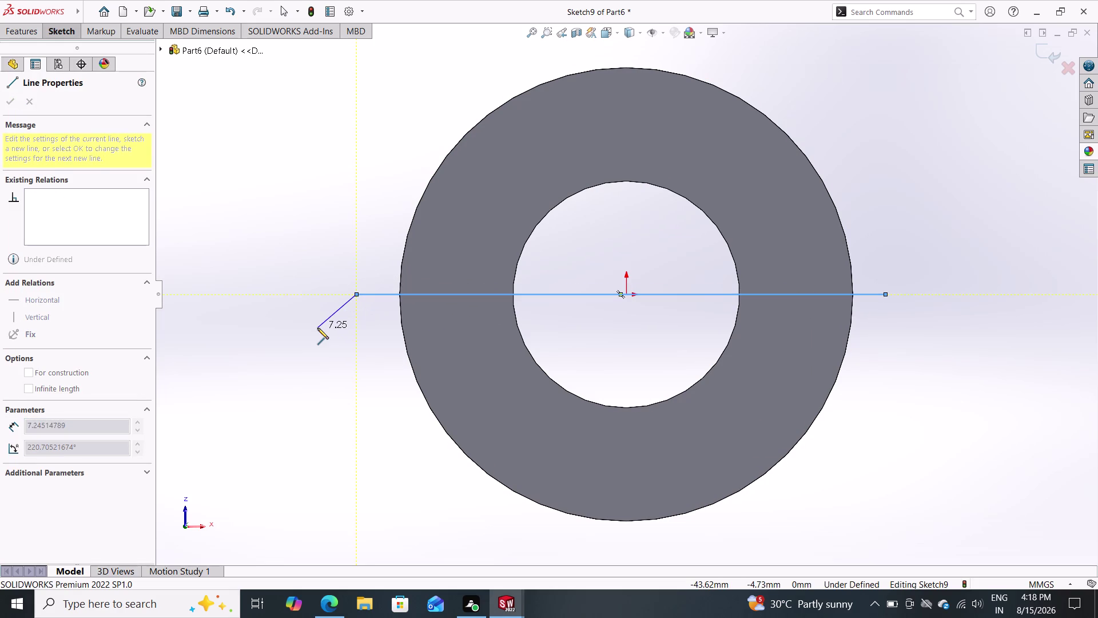
key(Escape)
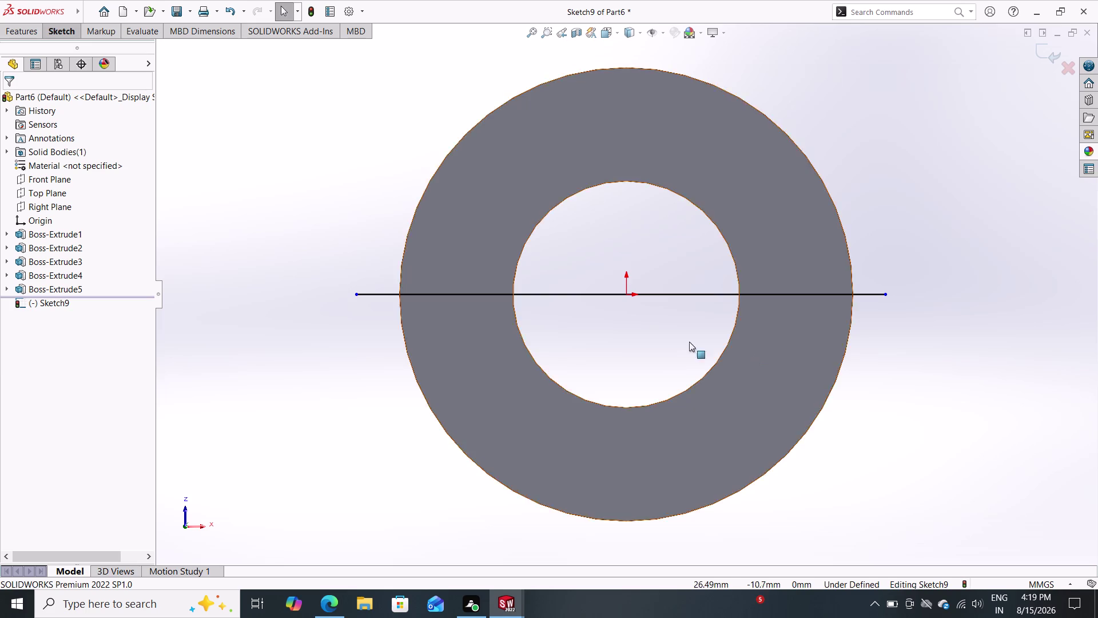
triple_click(25, 39)
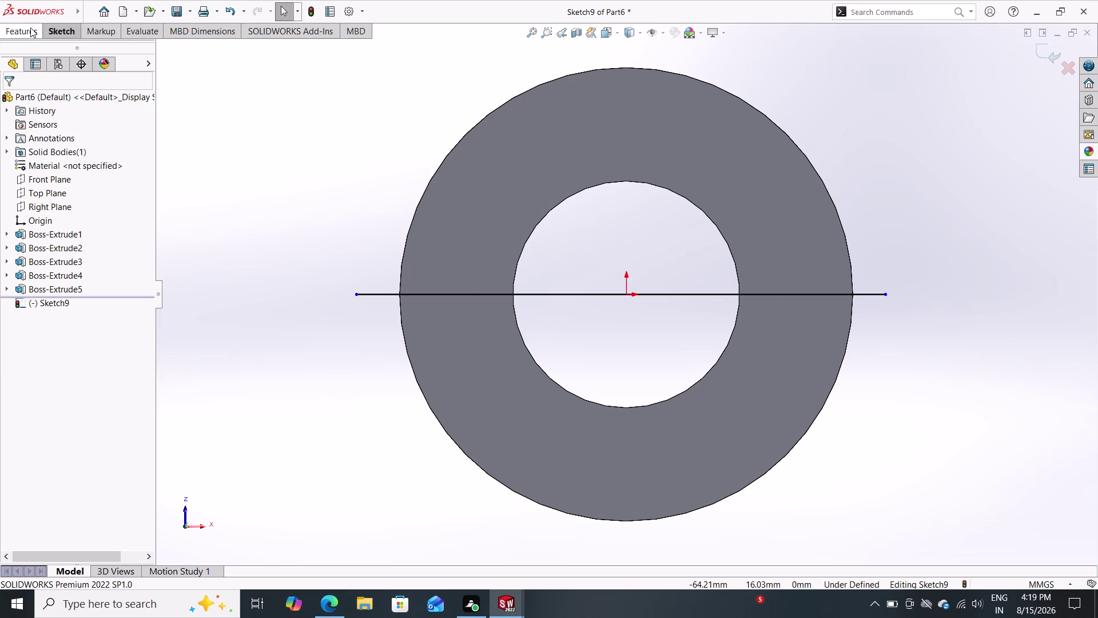
click(30, 27)
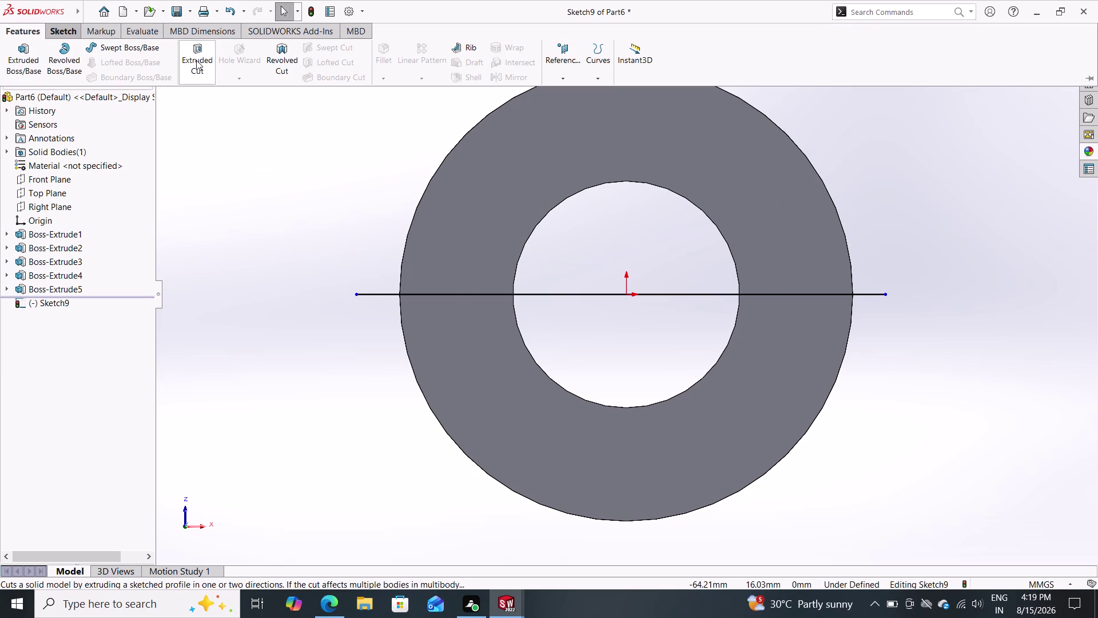
Make a 9 mm blind extruded cut from the line, with the cut side flipped.
click(196, 60)
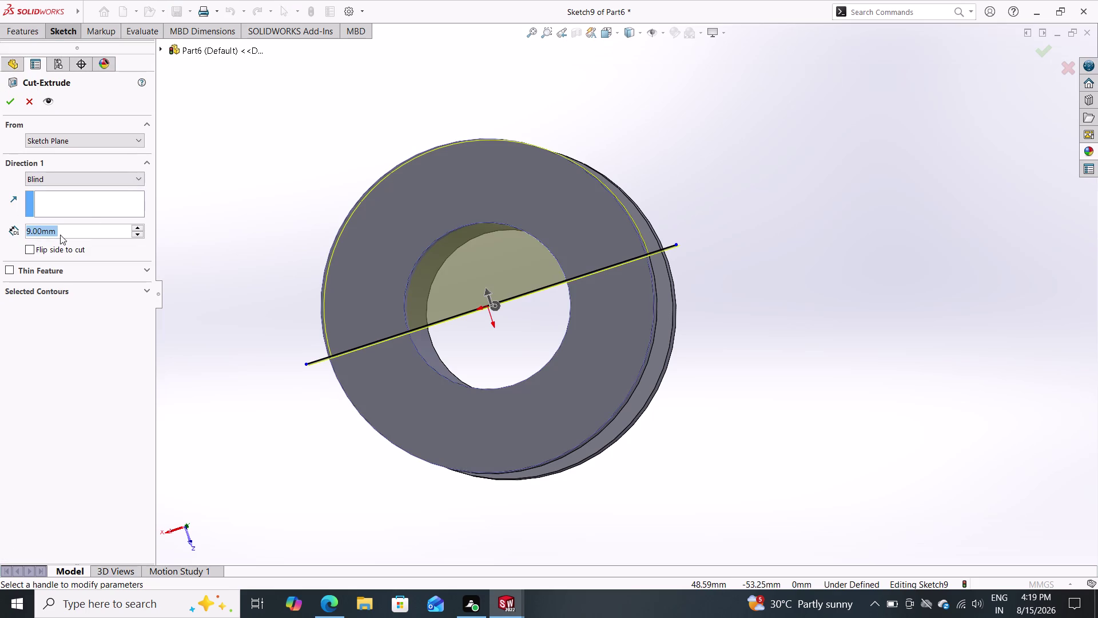
double_click(31, 252)
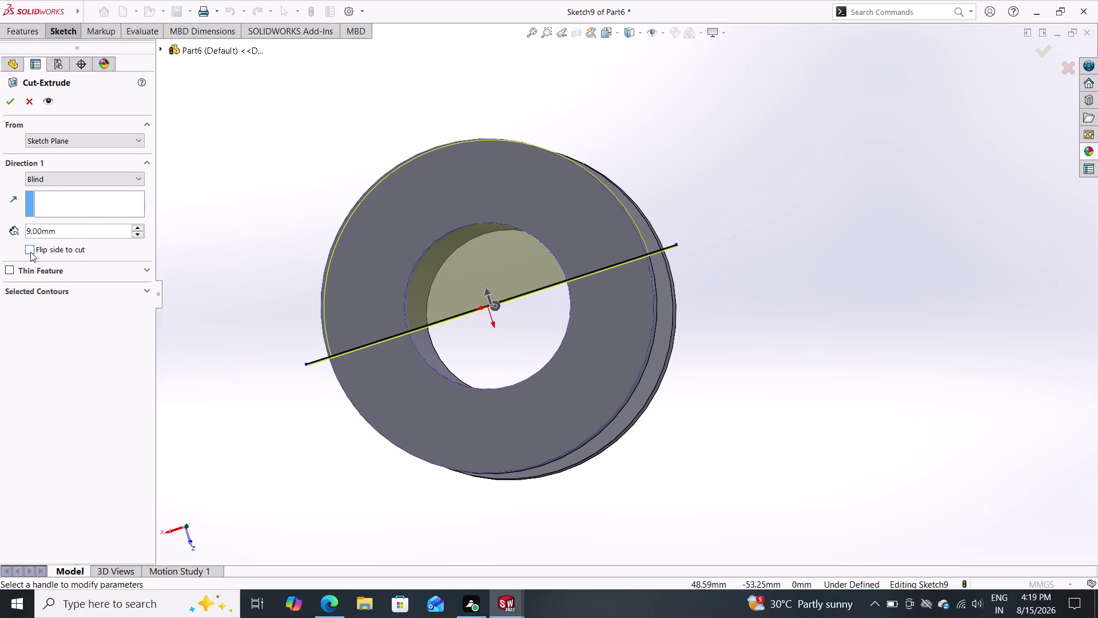
double_click(29, 251)
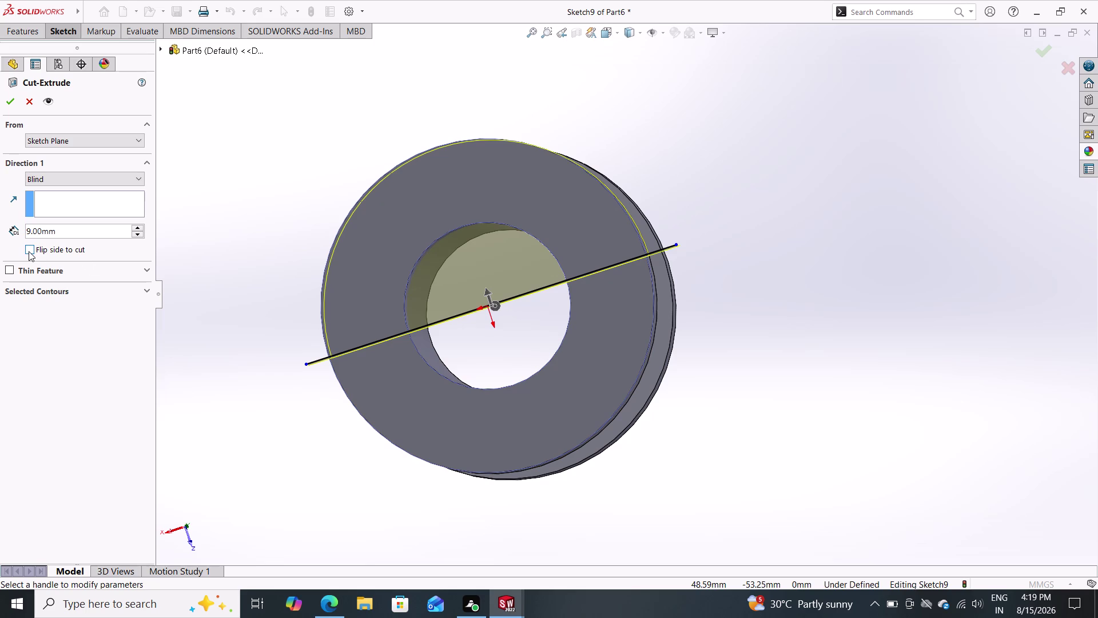
triple_click(27, 248)
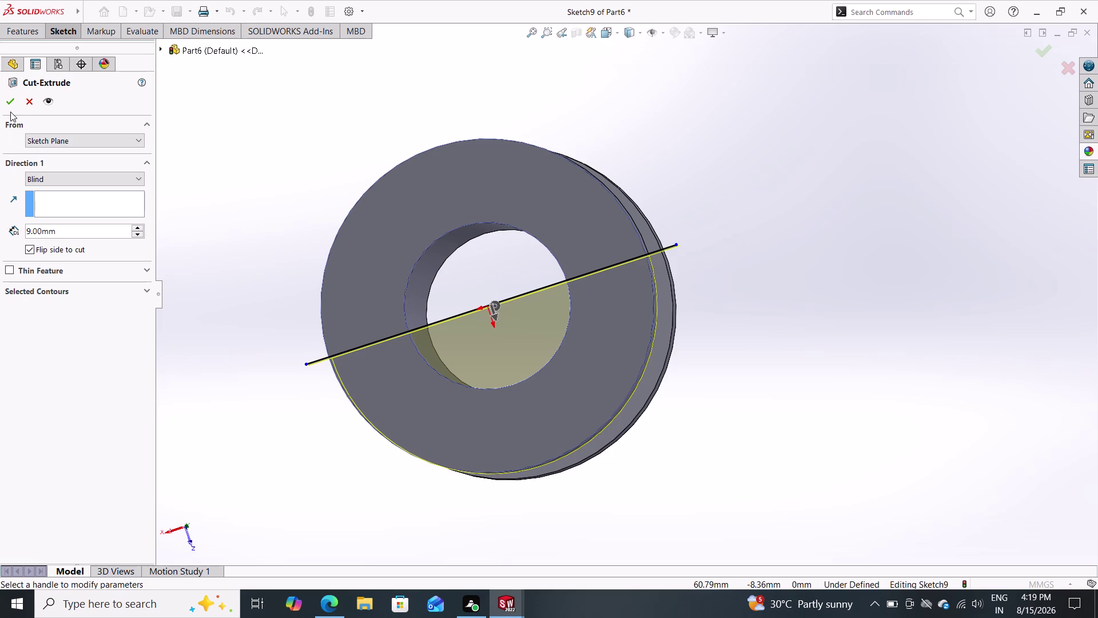
click(8, 106)
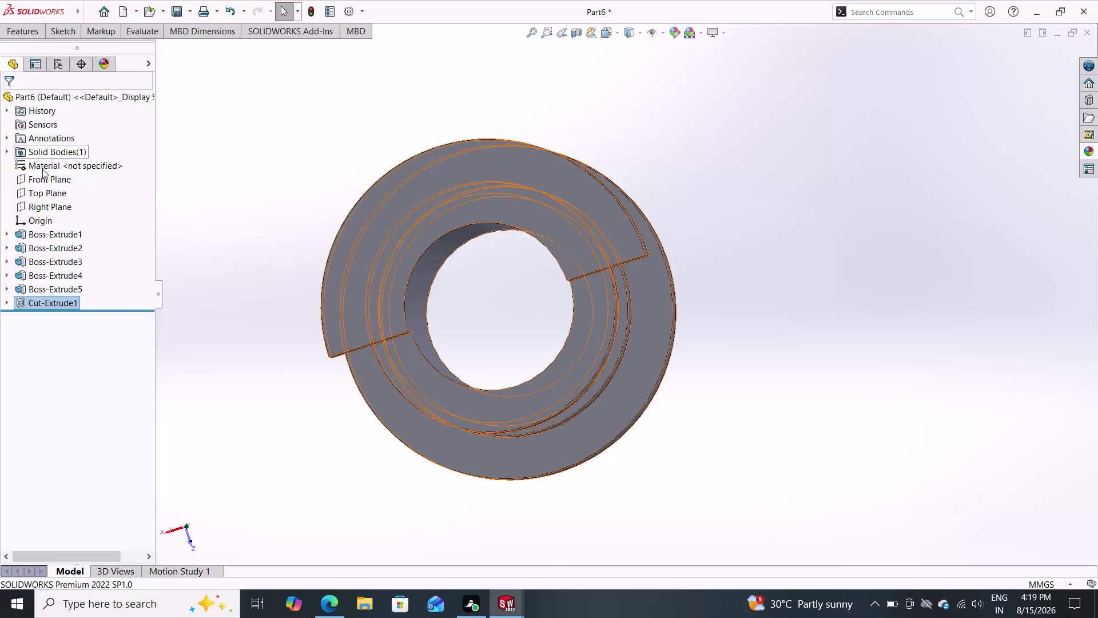
scroll(down, 3)
middle_drag(720, 293, 714, 321)
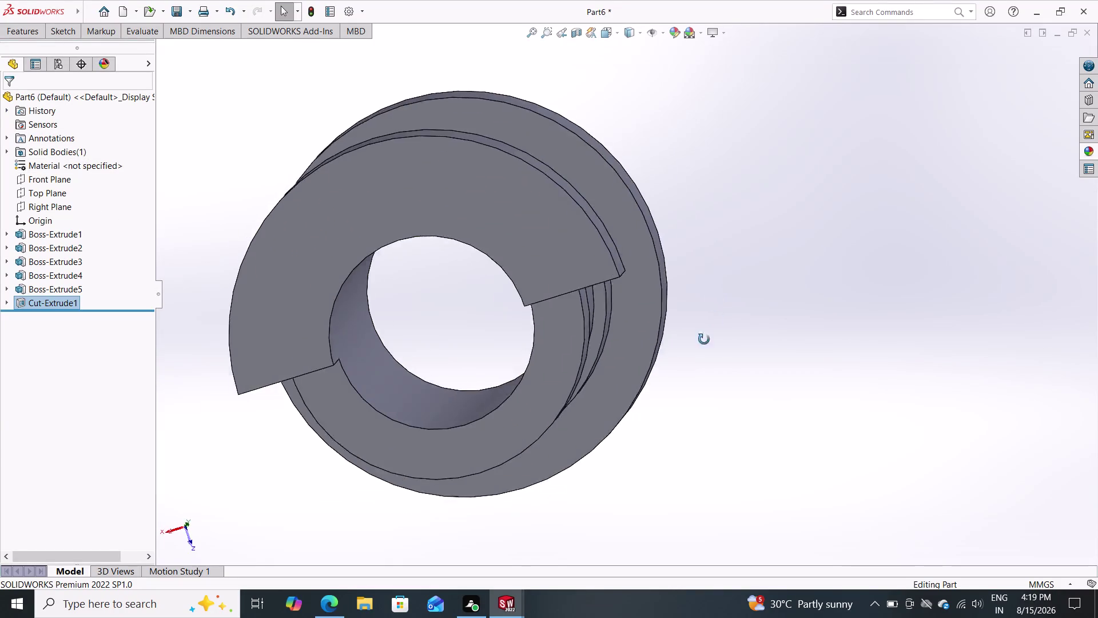
middle_drag(714, 321, 684, 345)
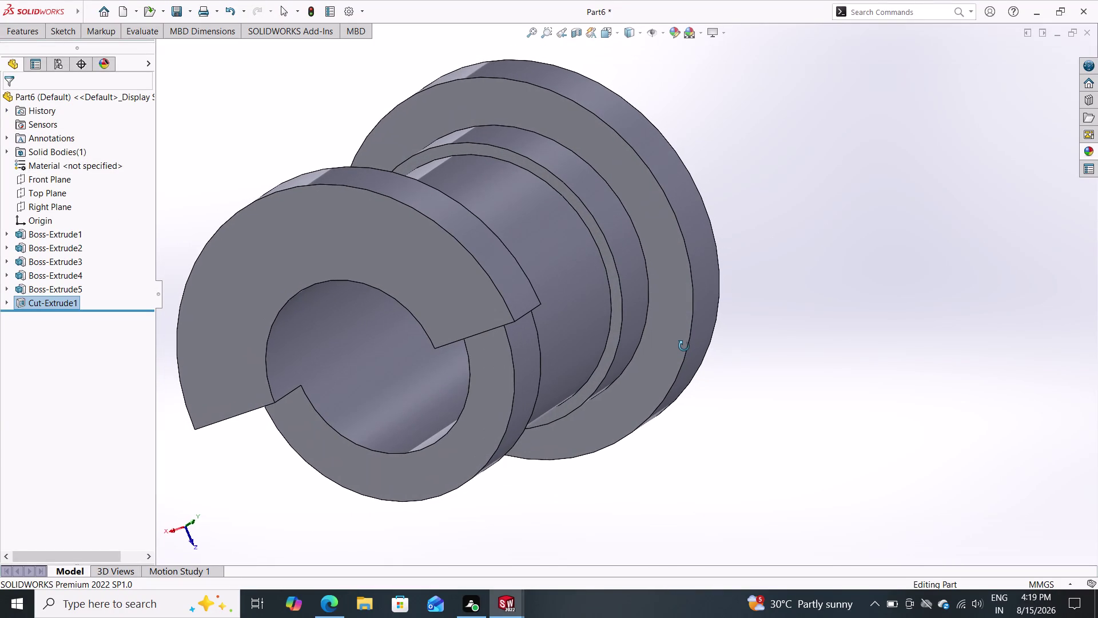
middle_drag(684, 346, 684, 346)
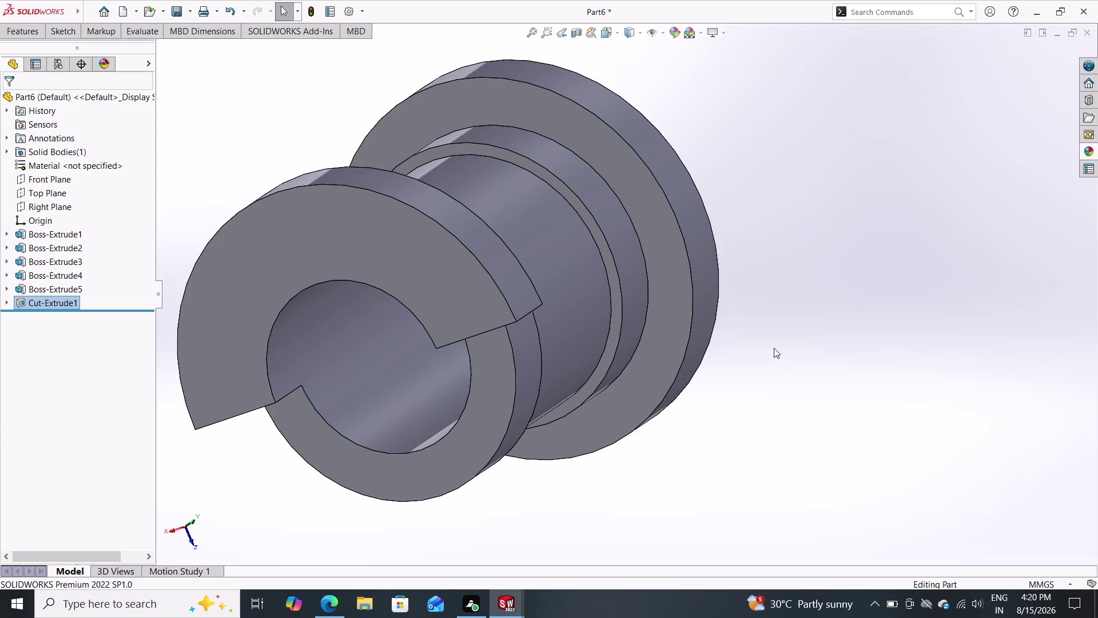
click(25, 304)
click(36, 272)
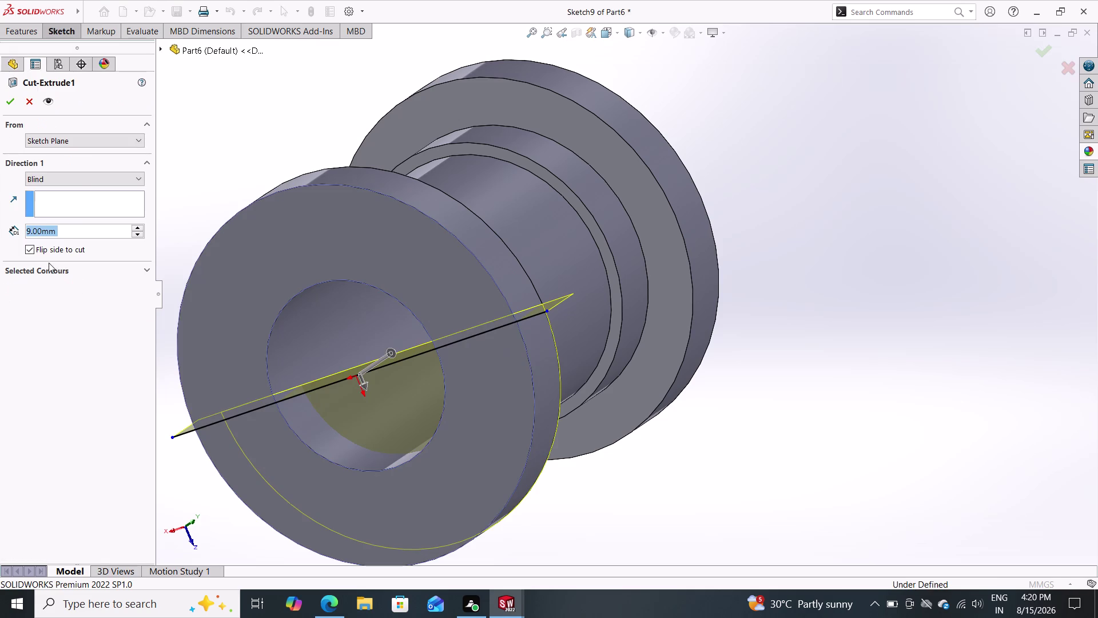
Change Cut-Extrude1 from Blind to Through All, then select the Front Plane.
click(77, 178)
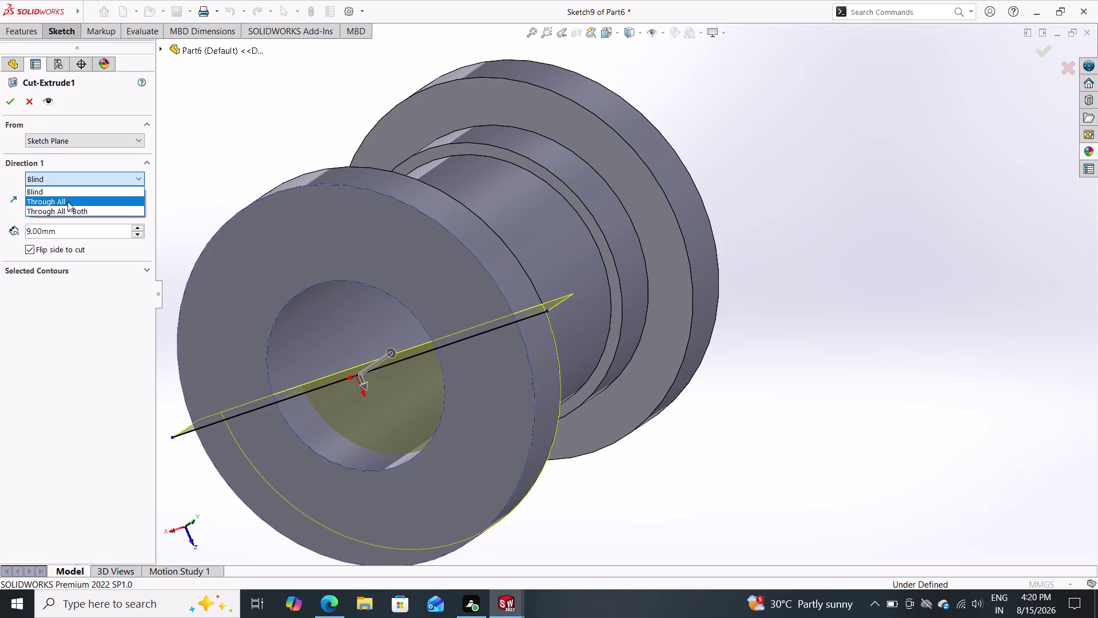
click(68, 201)
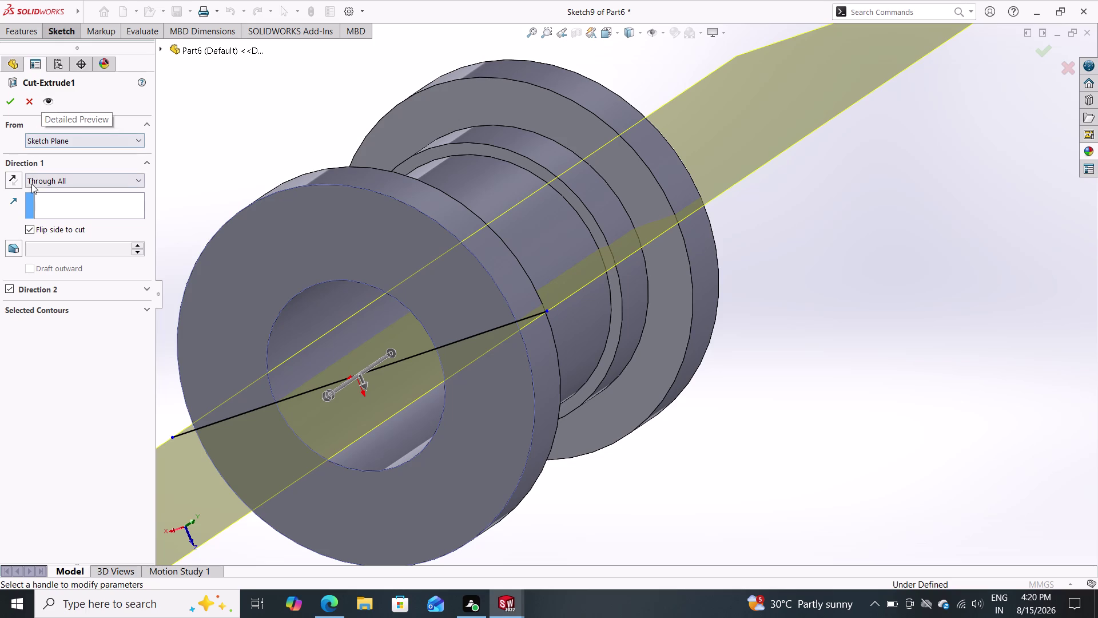
double_click(10, 102)
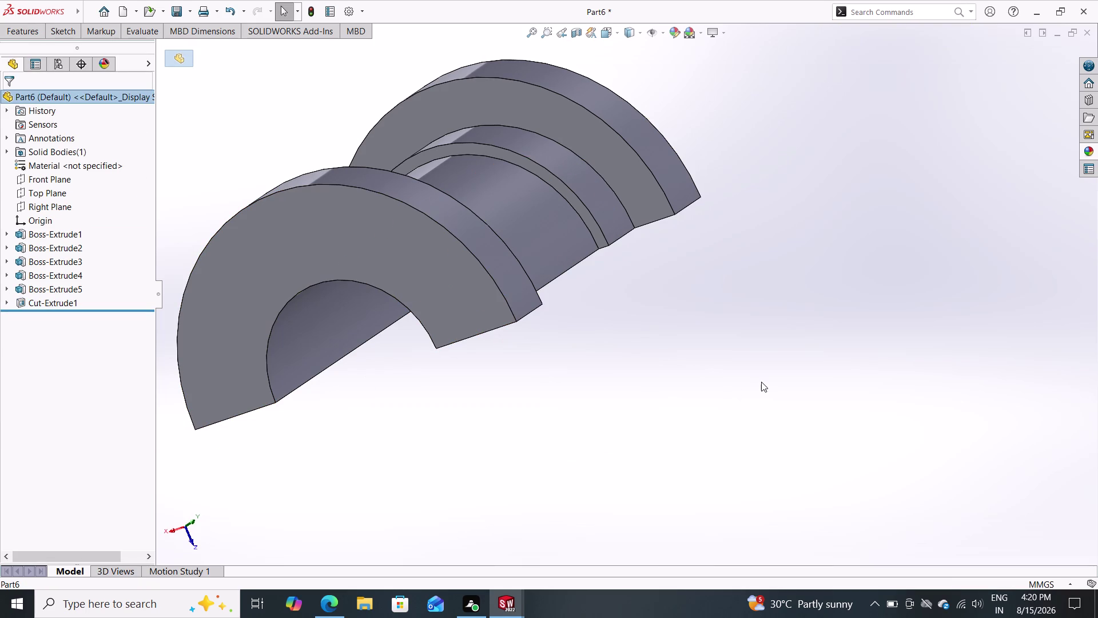
middle_drag(607, 351, 634, 321)
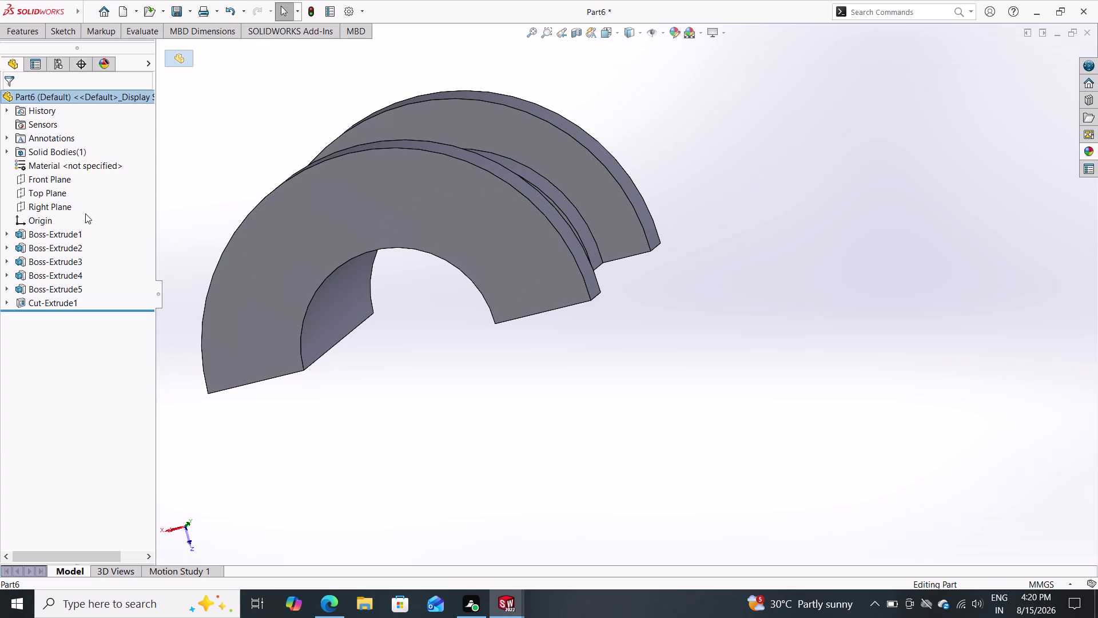
double_click(50, 181)
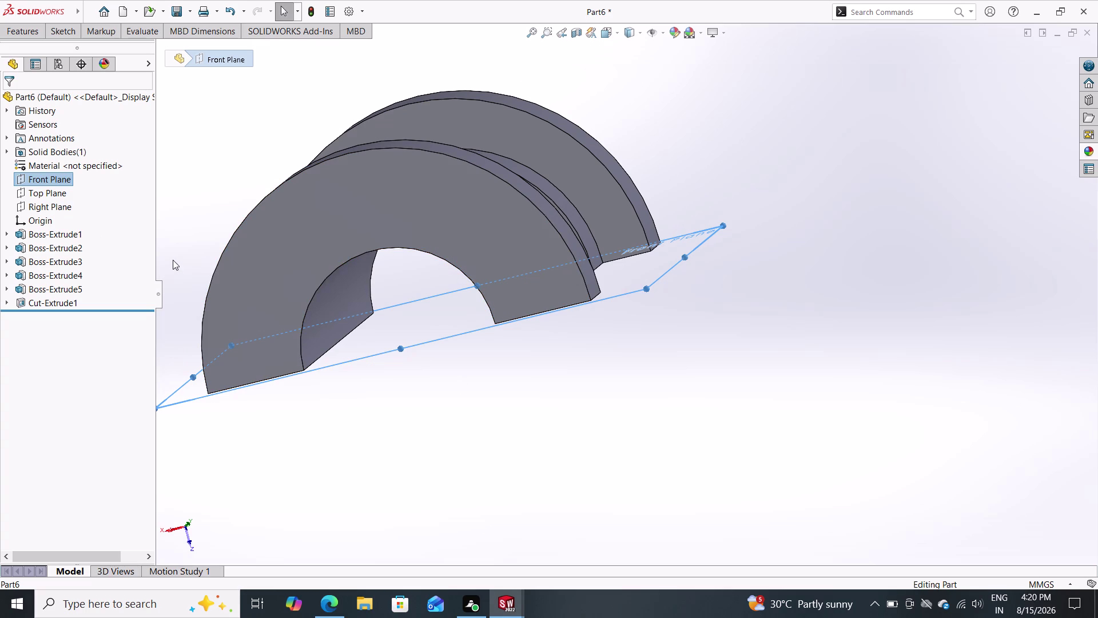
click(47, 28)
click(29, 35)
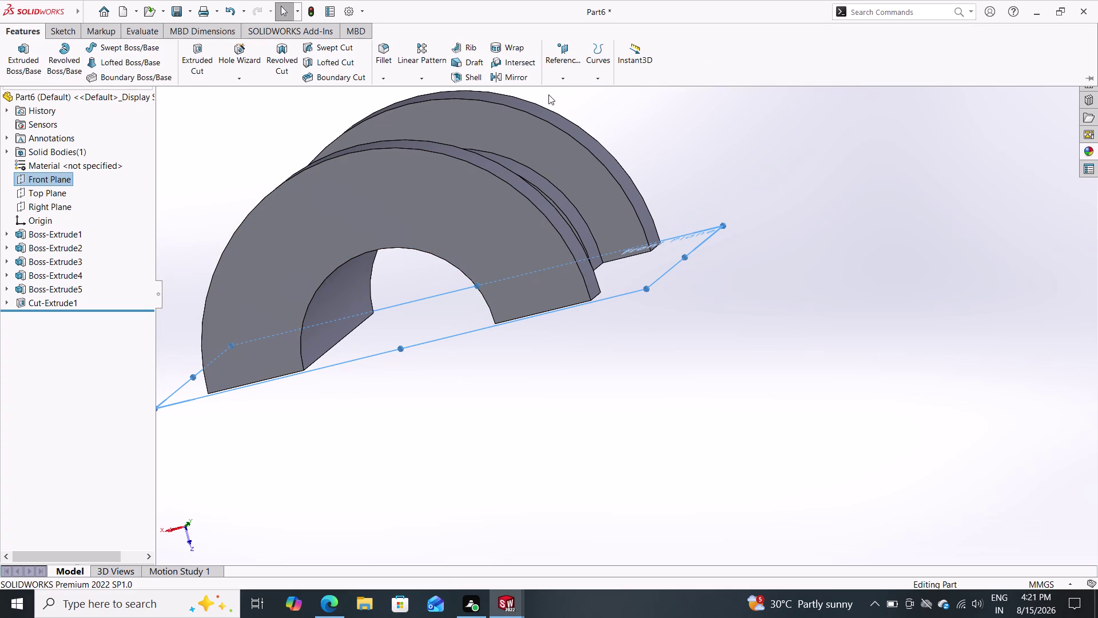
click(564, 83)
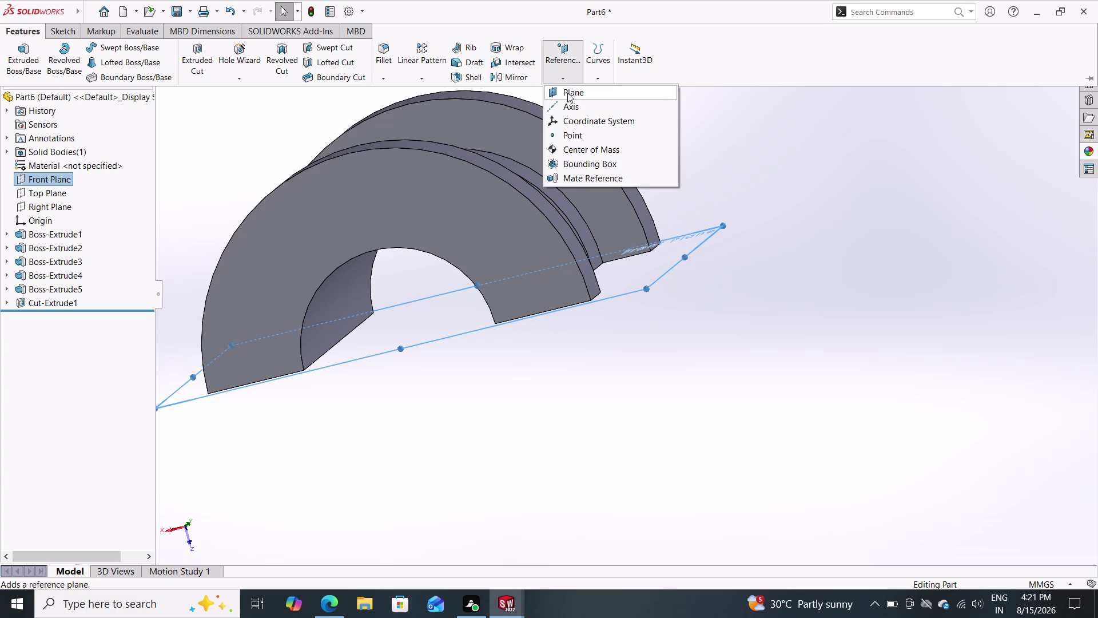
click(567, 93)
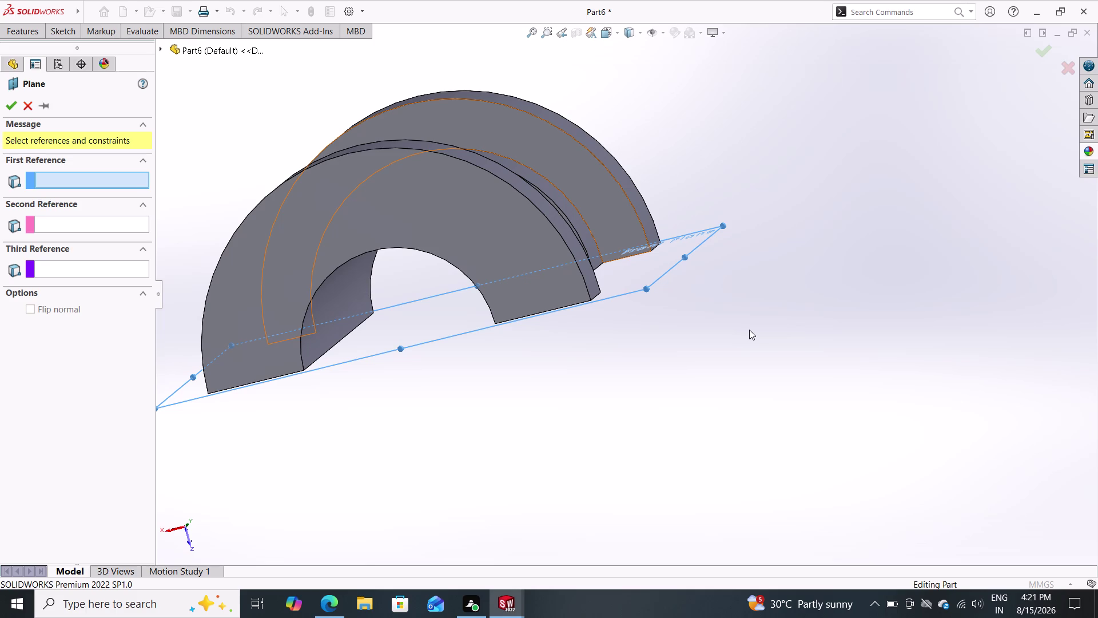
middle_drag(776, 261, 780, 346)
scroll(up, 3)
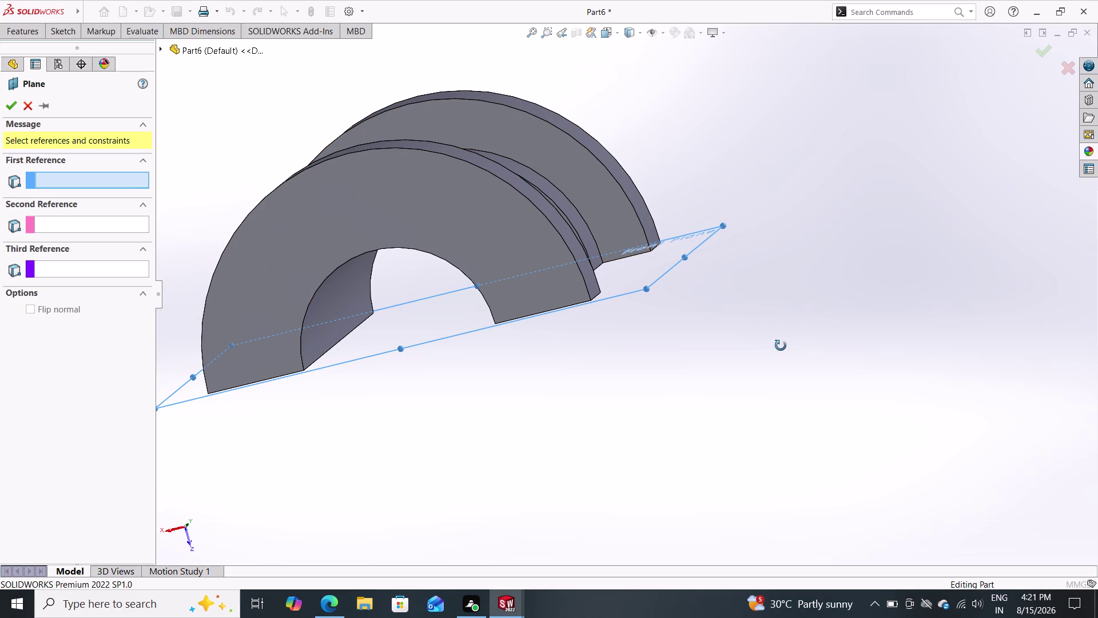
middle_drag(780, 345, 781, 344)
double_click(485, 222)
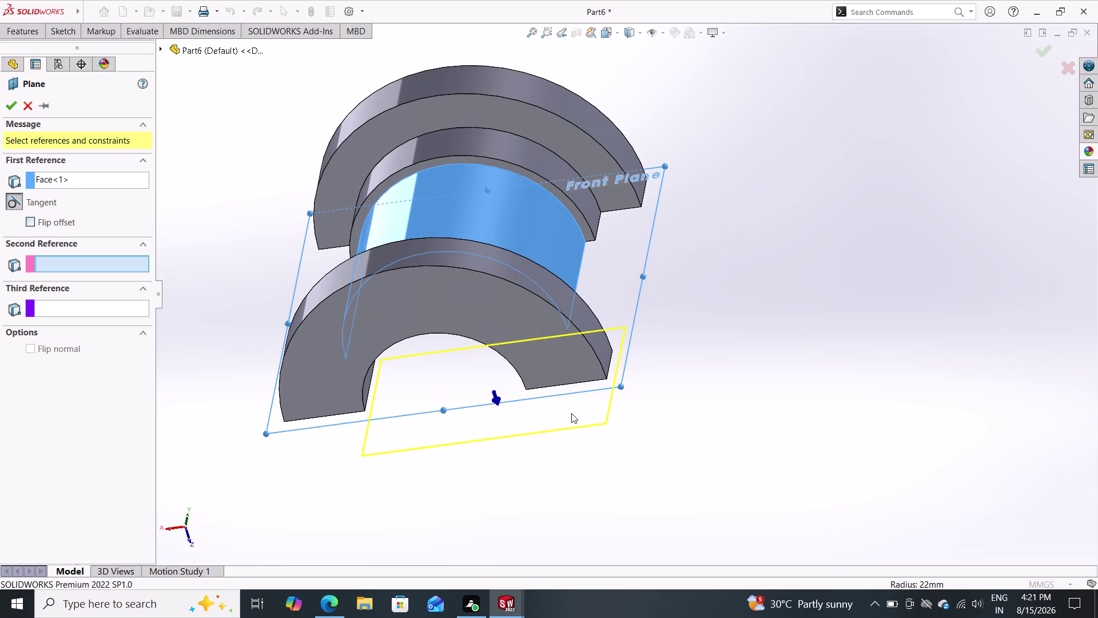
middle_drag(768, 326, 740, 369)
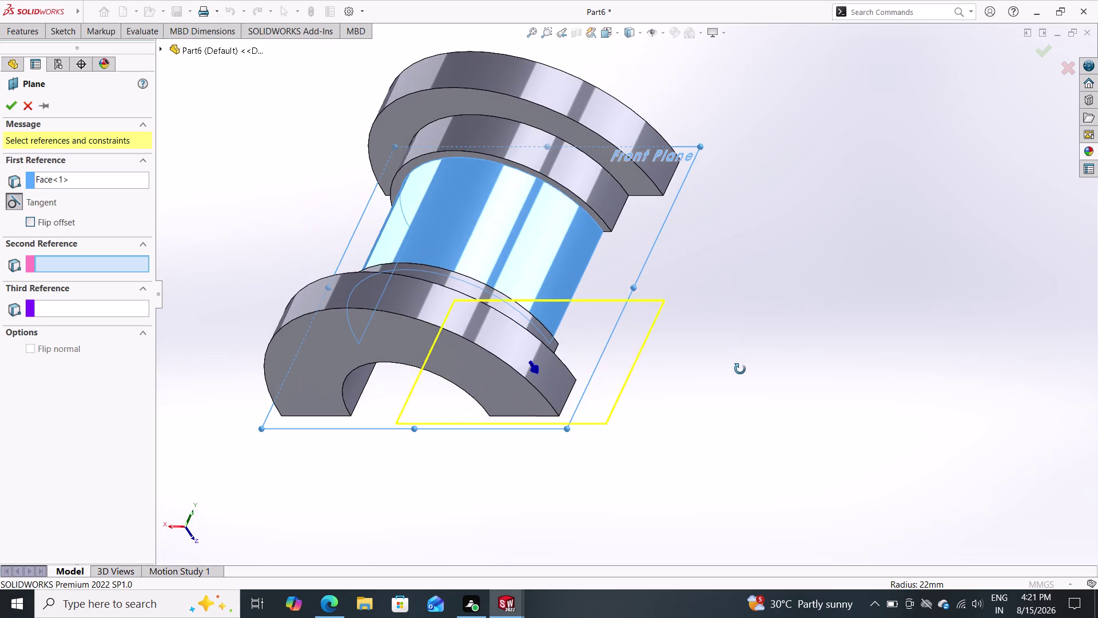
middle_drag(740, 369, 744, 331)
scroll(down, 3)
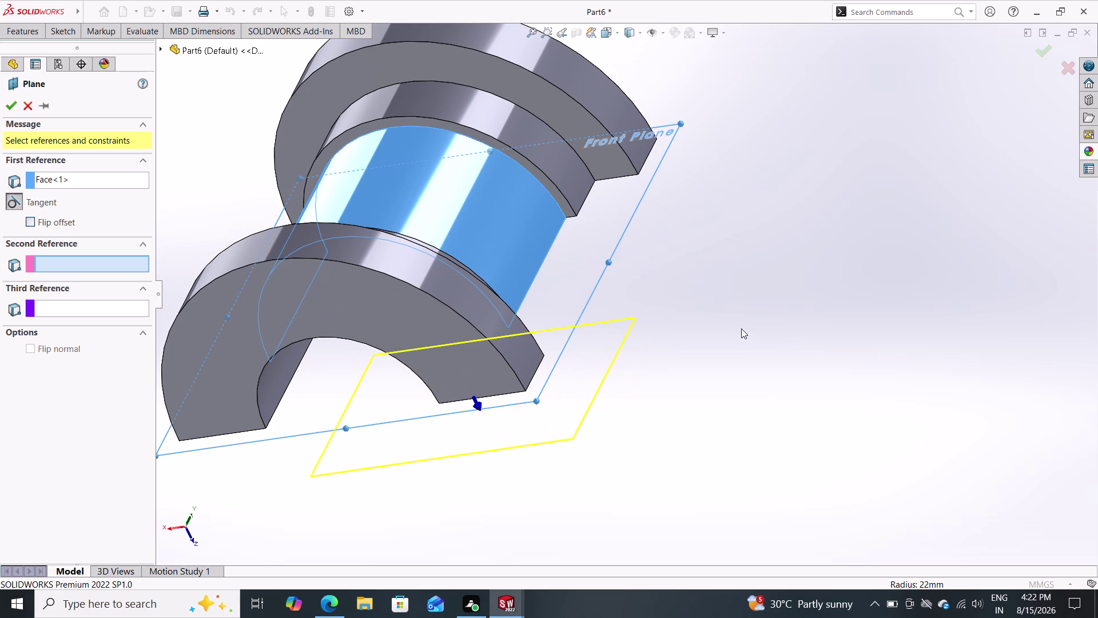
key(Escape)
key(Escape)
key(Escape)
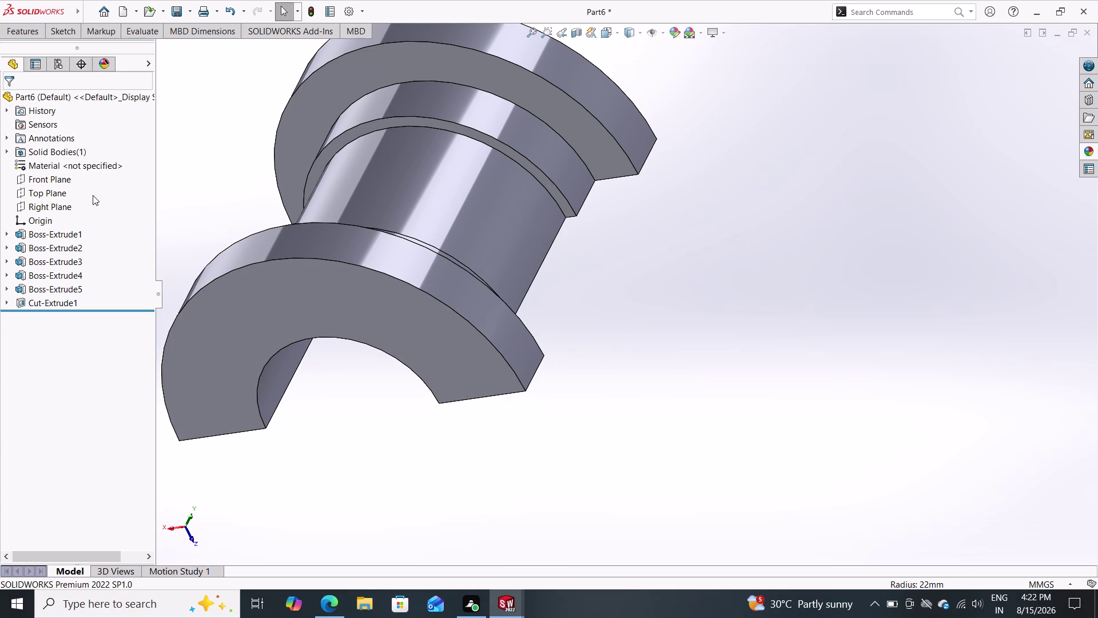
double_click(56, 179)
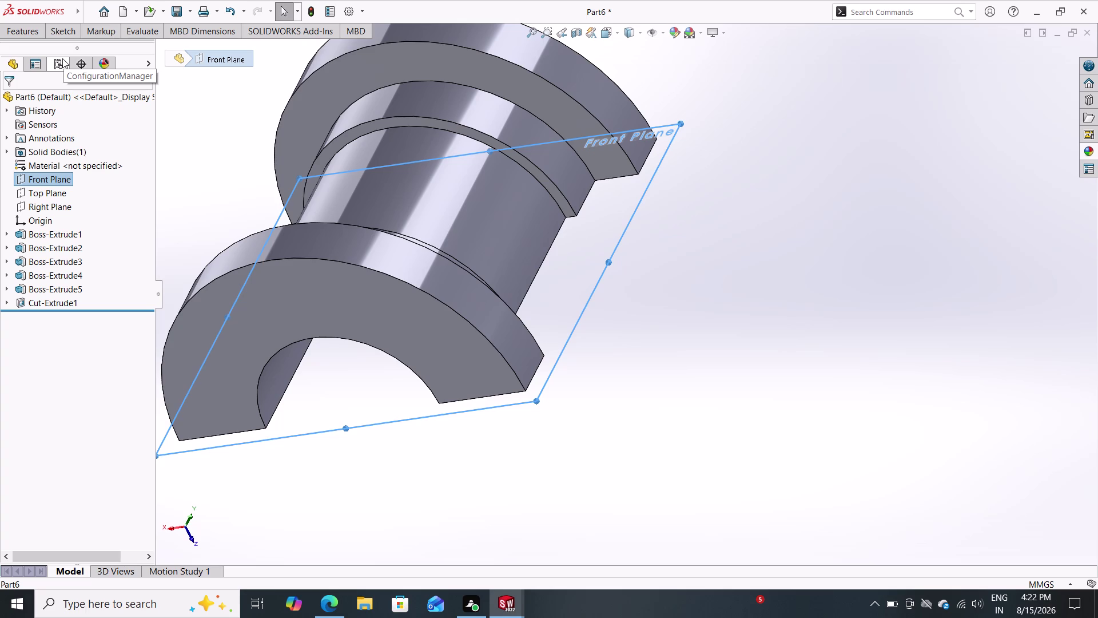
click(35, 36)
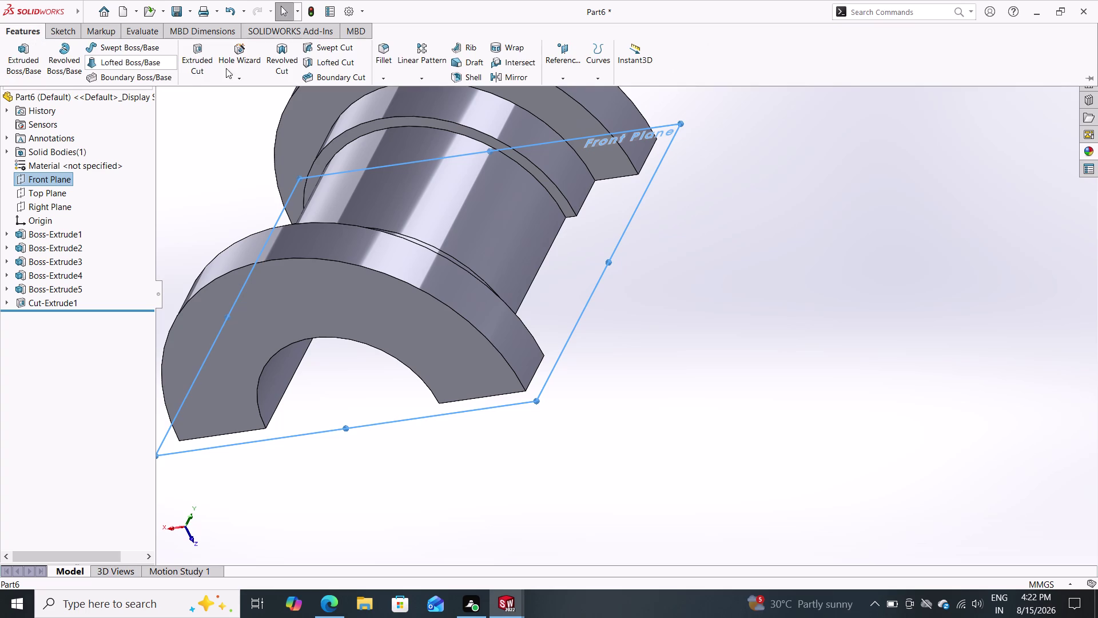
click(51, 32)
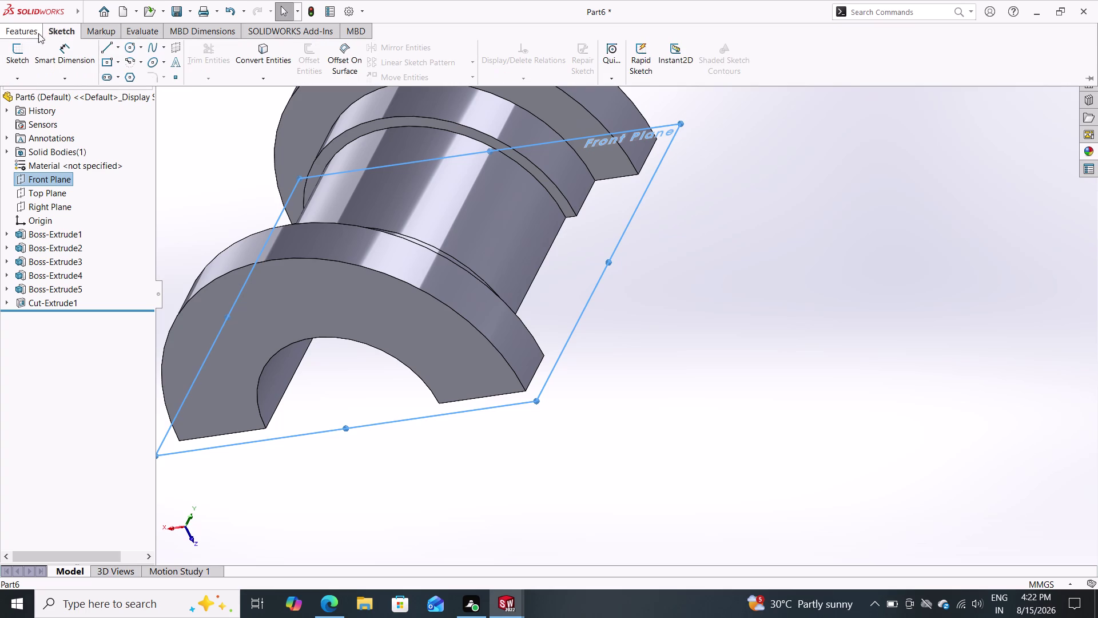
click(25, 34)
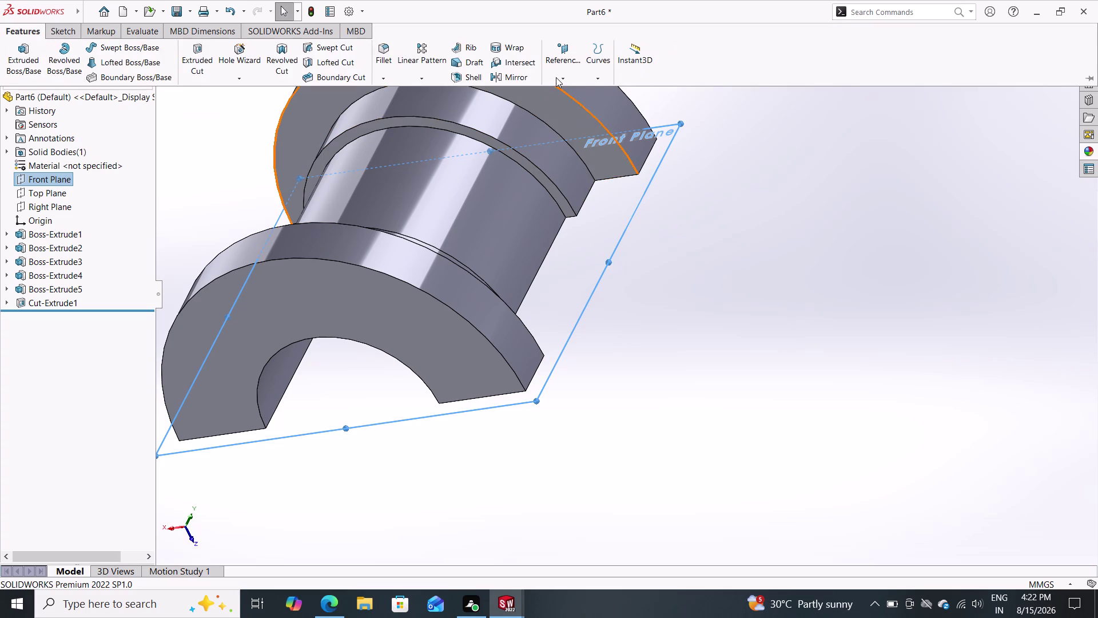
click(555, 78)
click(555, 89)
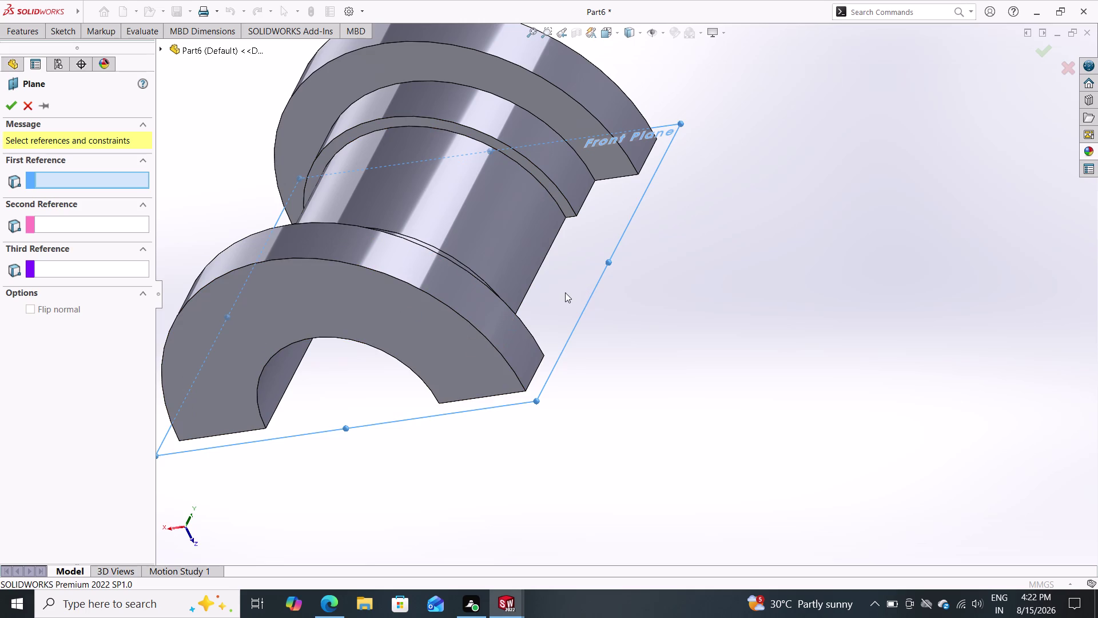
double_click(593, 289)
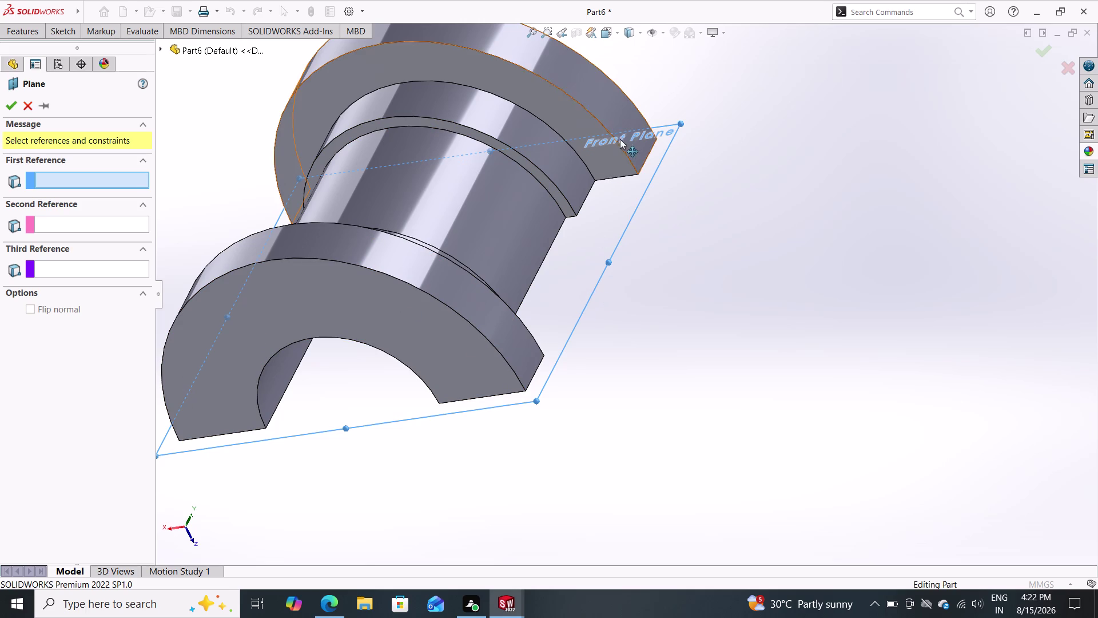
double_click(511, 402)
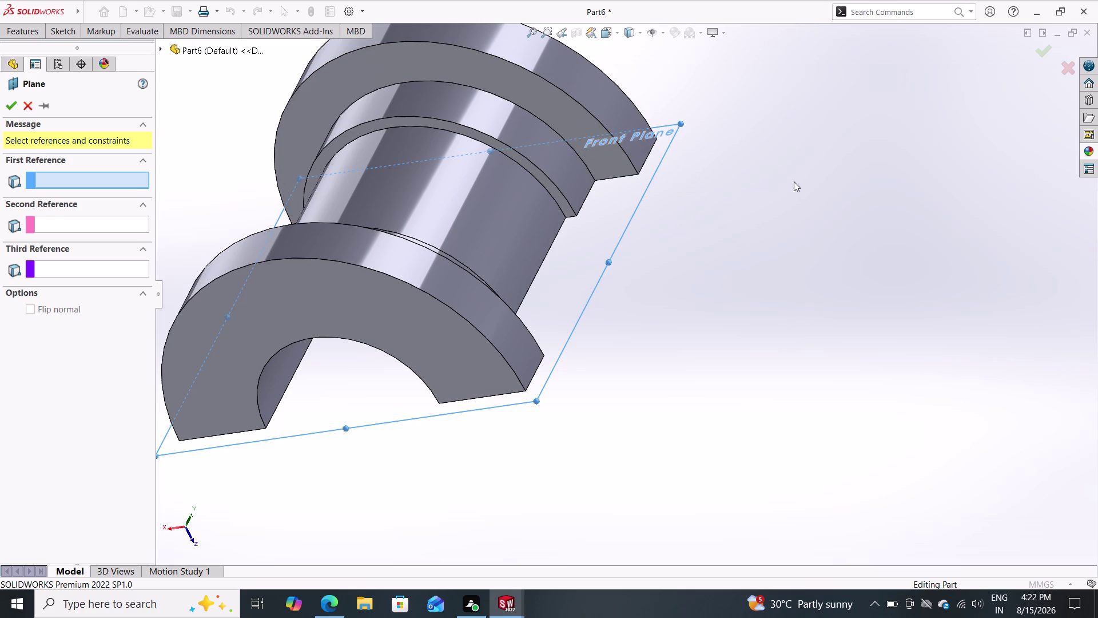
middle_drag(805, 189, 807, 130)
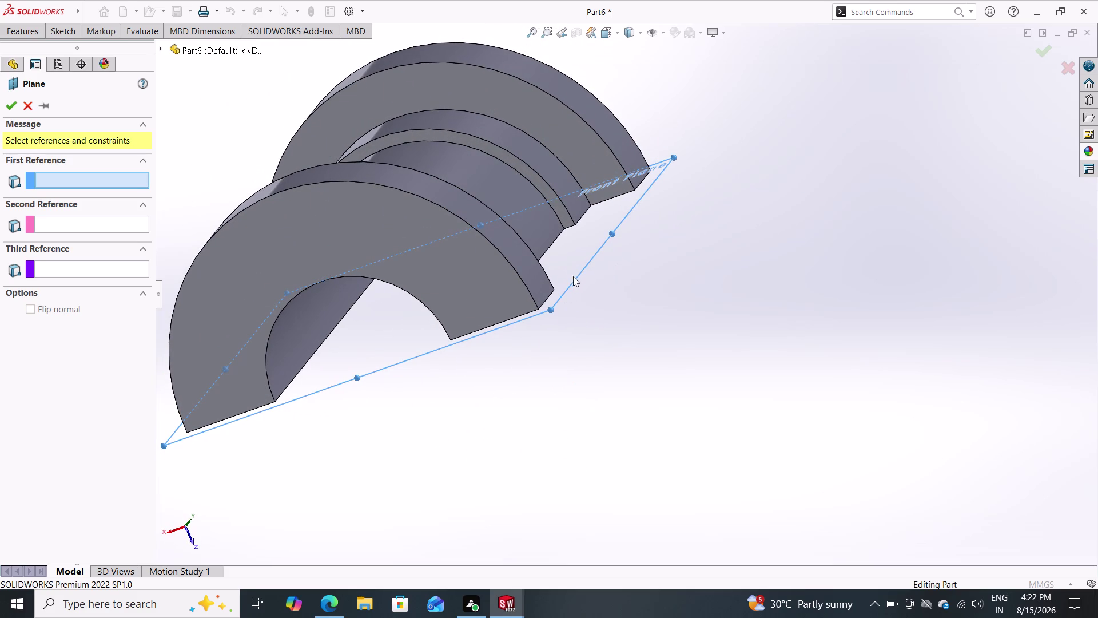
click(578, 275)
click(419, 356)
click(651, 160)
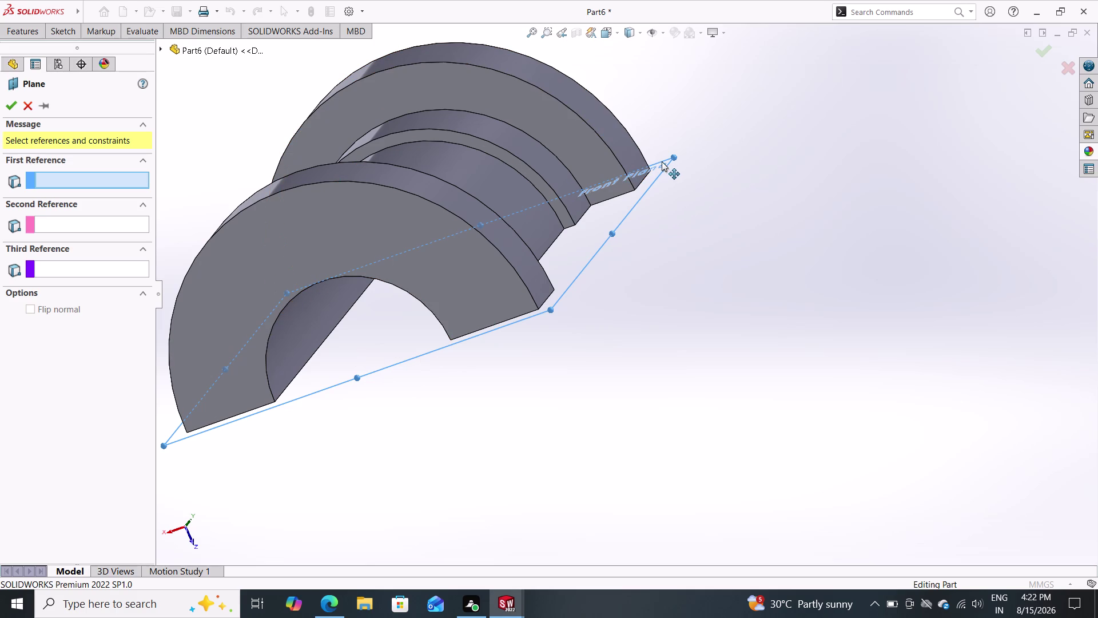
click(661, 161)
click(667, 161)
double_click(666, 170)
key(Escape)
key(Escape)
key(Escape)
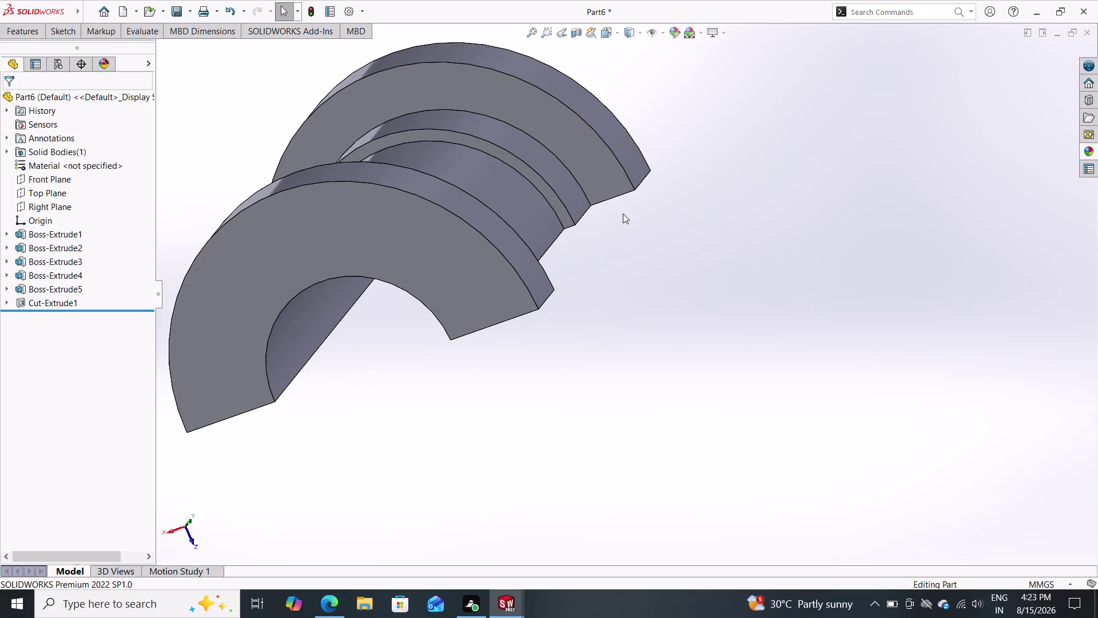
double_click(59, 178)
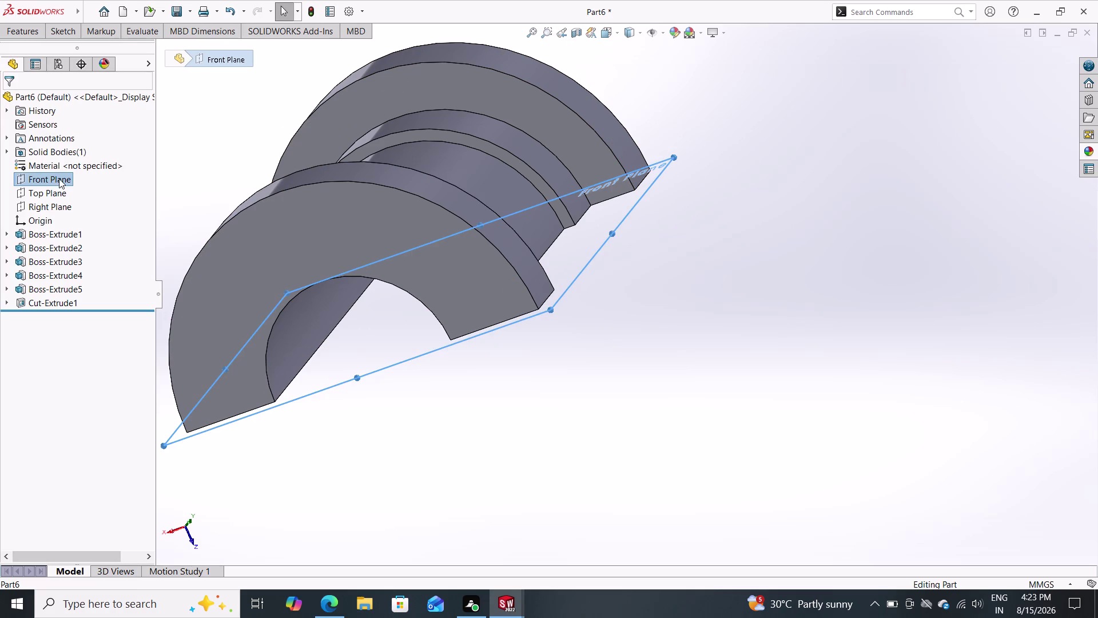
click(32, 180)
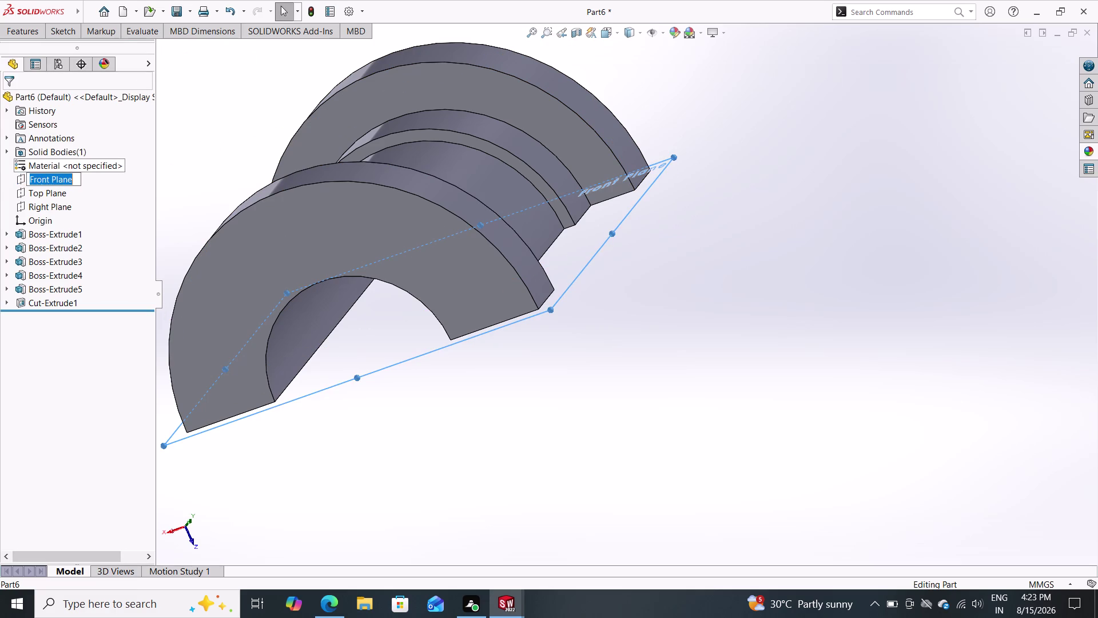
click(18, 180)
click(26, 164)
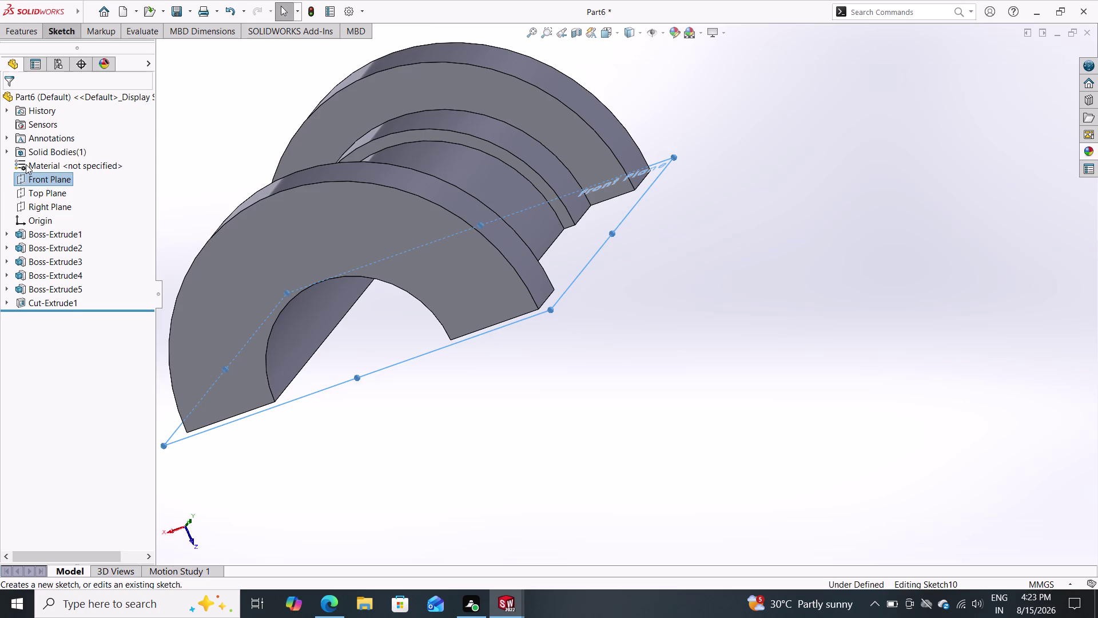
key(Escape)
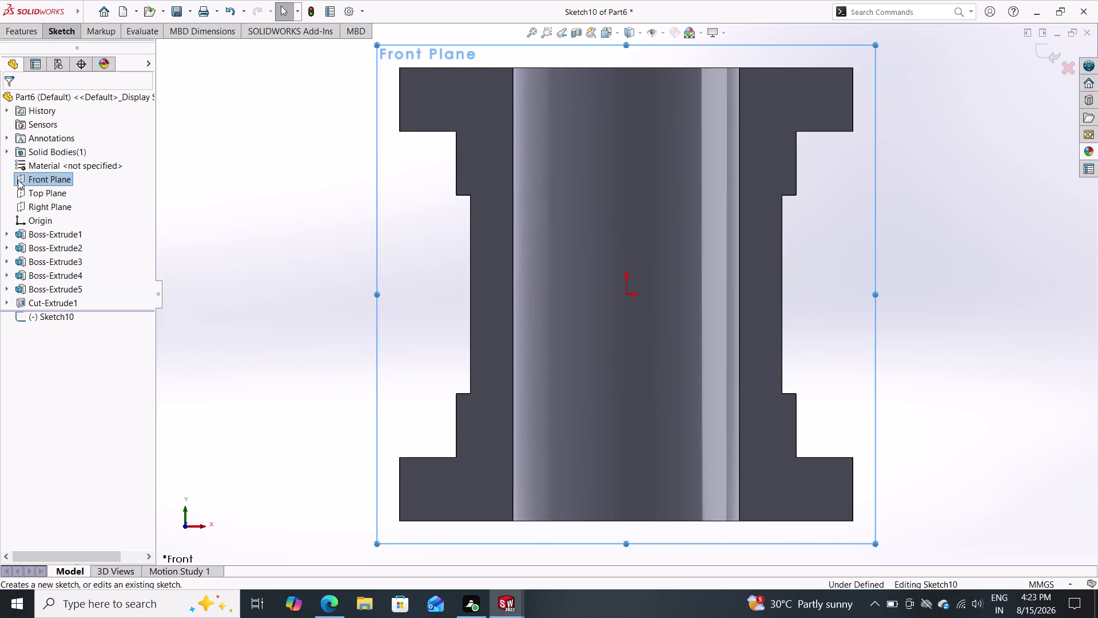
key(Escape)
click(17, 180)
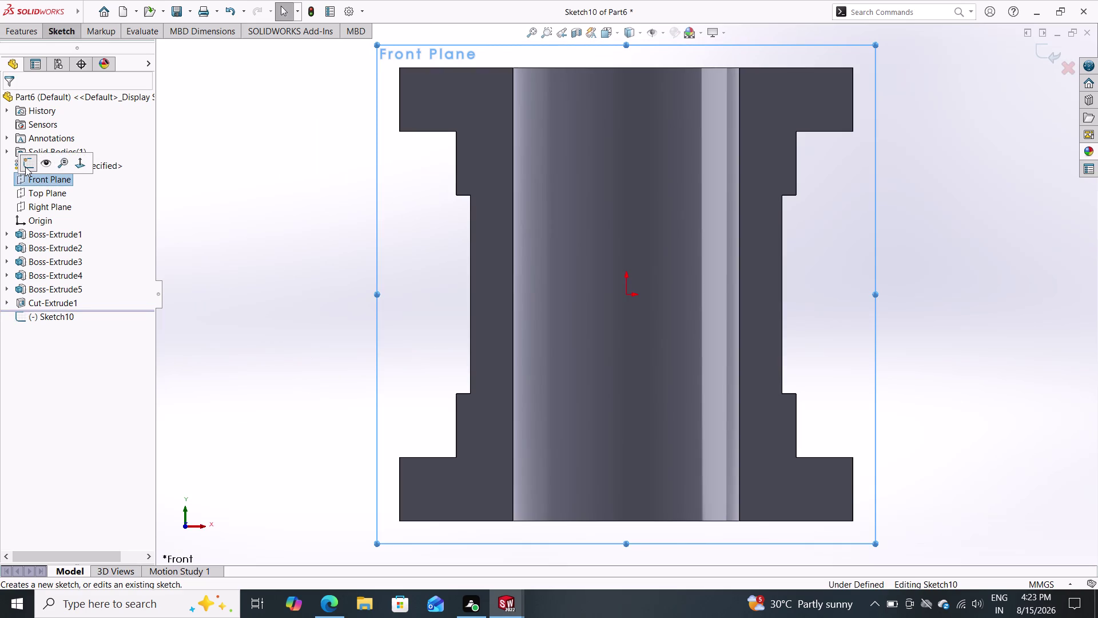
click(25, 166)
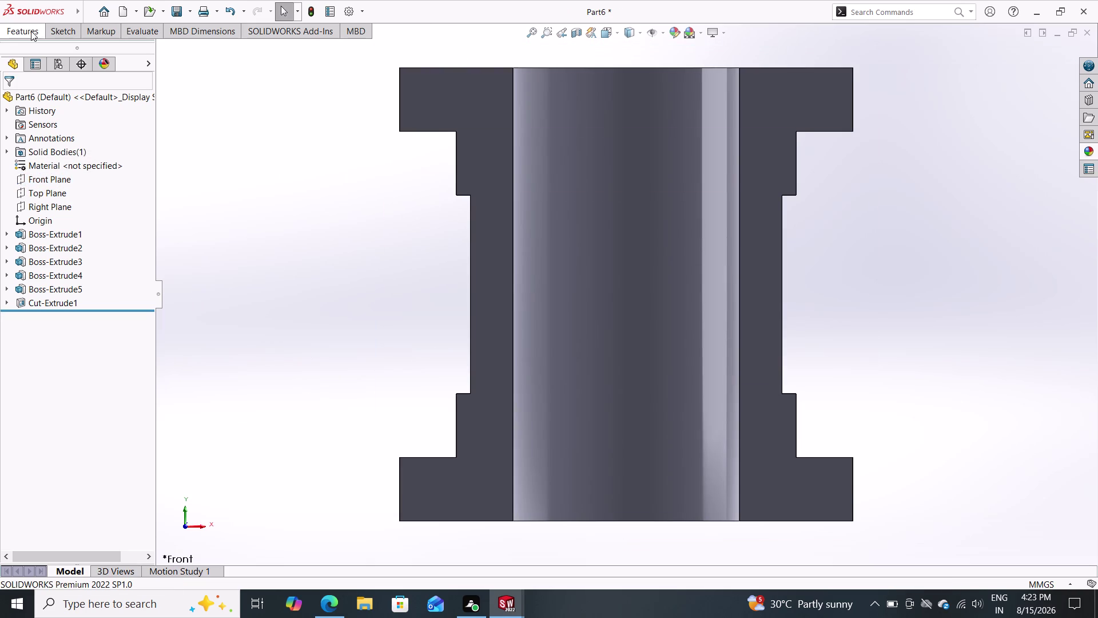
click(28, 30)
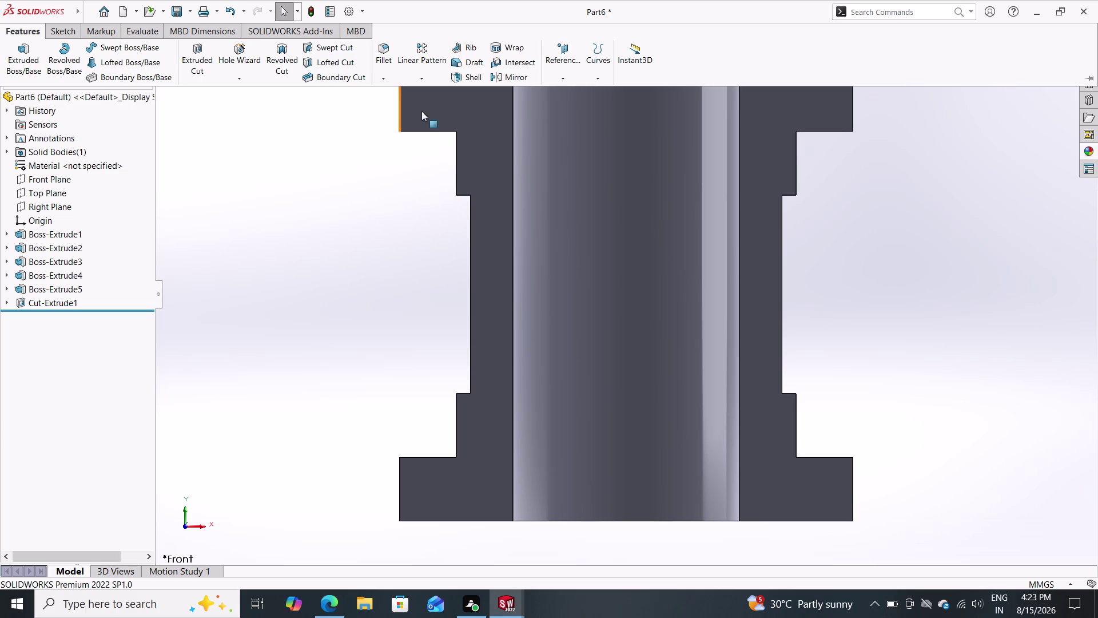
click(551, 75)
double_click(554, 93)
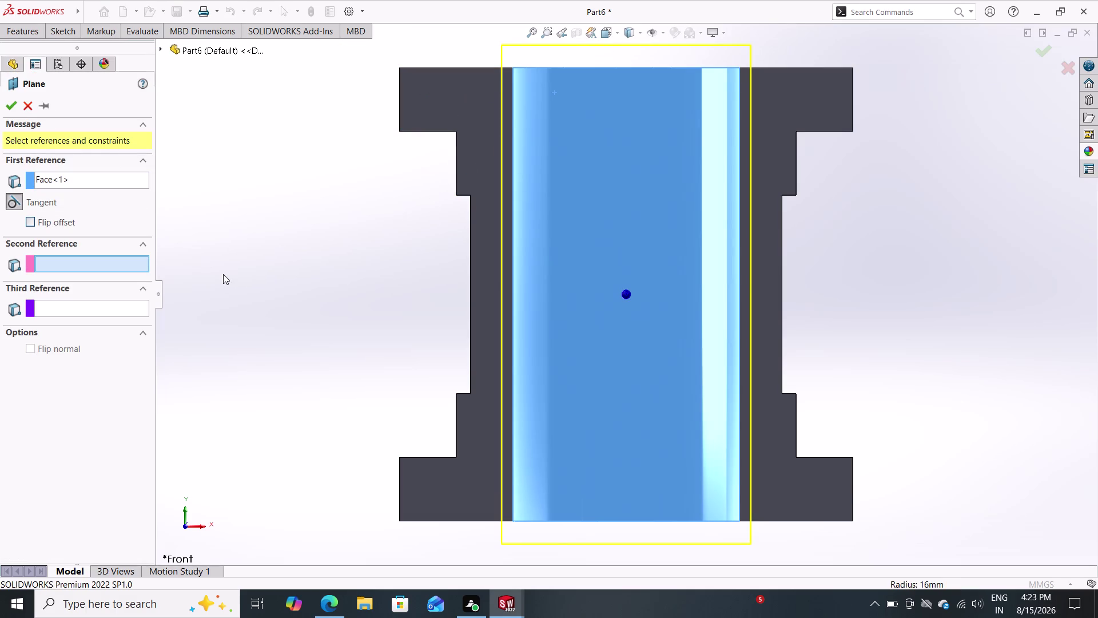
scroll(down, 3)
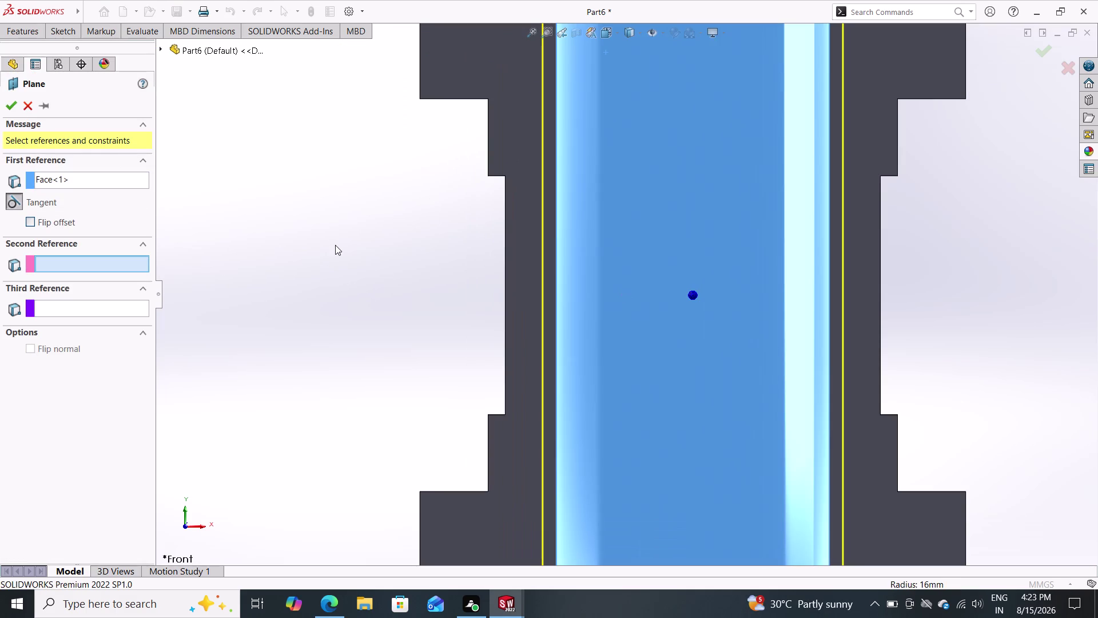
middle_drag(339, 247, 517, 287)
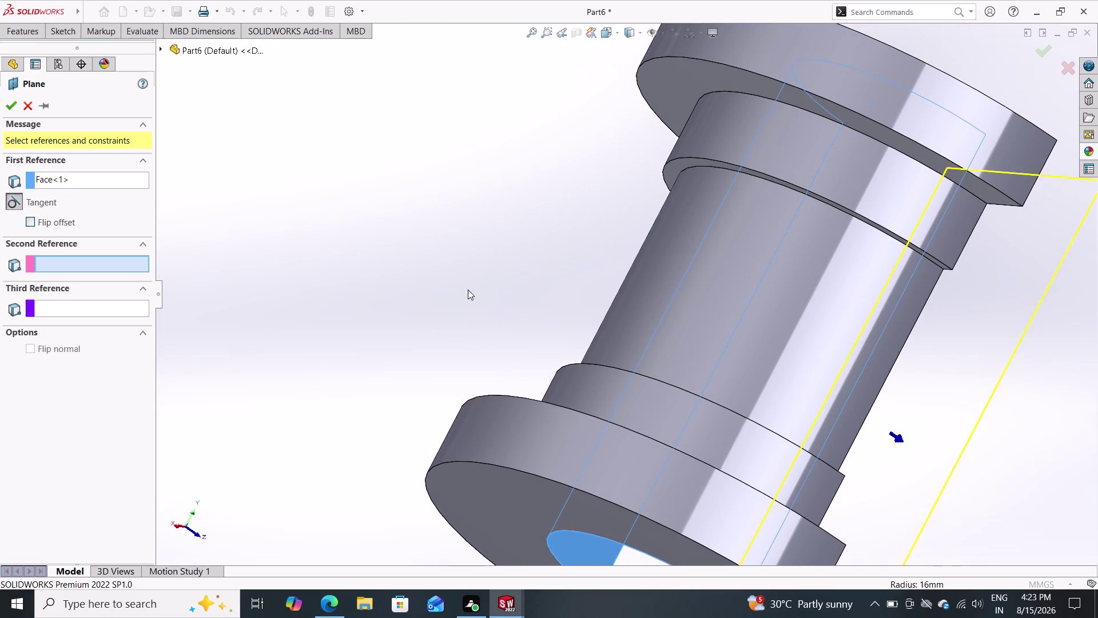
scroll(down, 3)
scroll(up, 3)
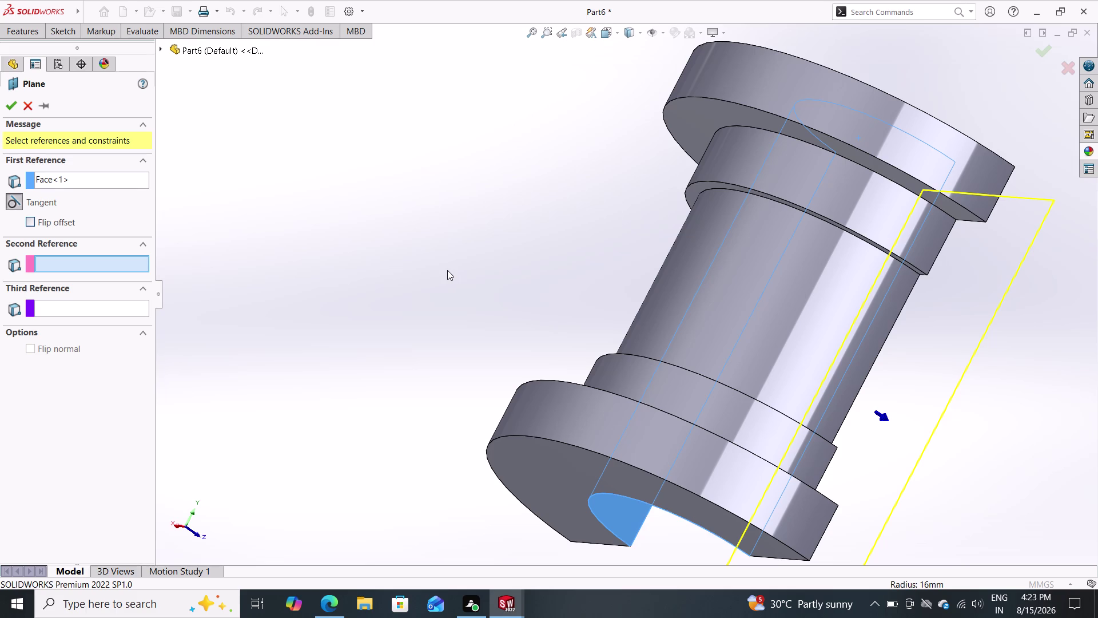
click(745, 308)
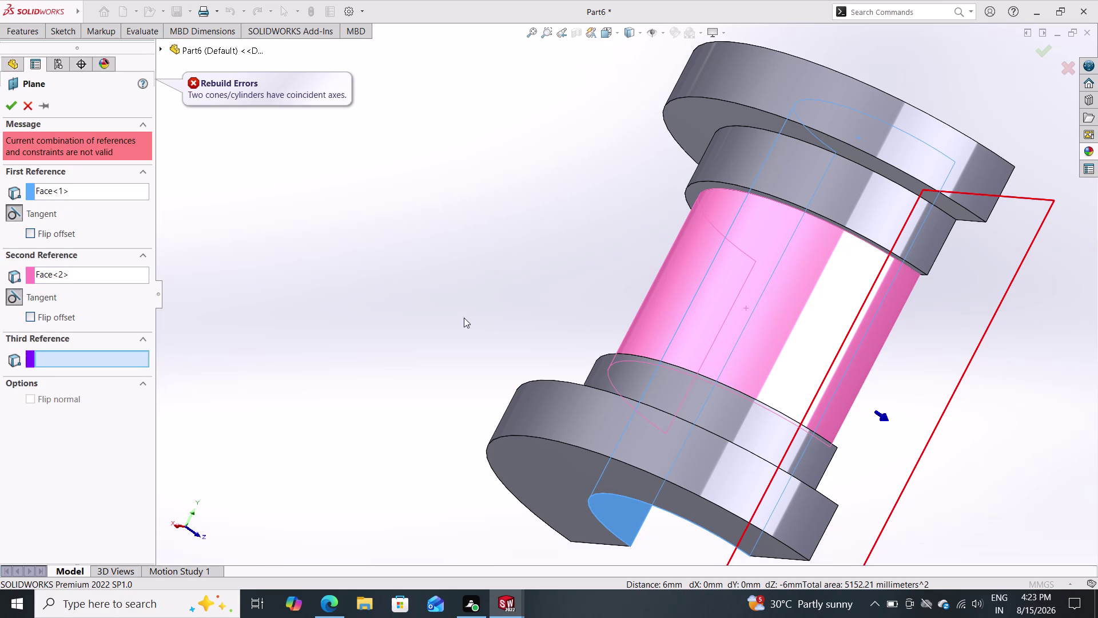
key(ctrl+z)
click(28, 102)
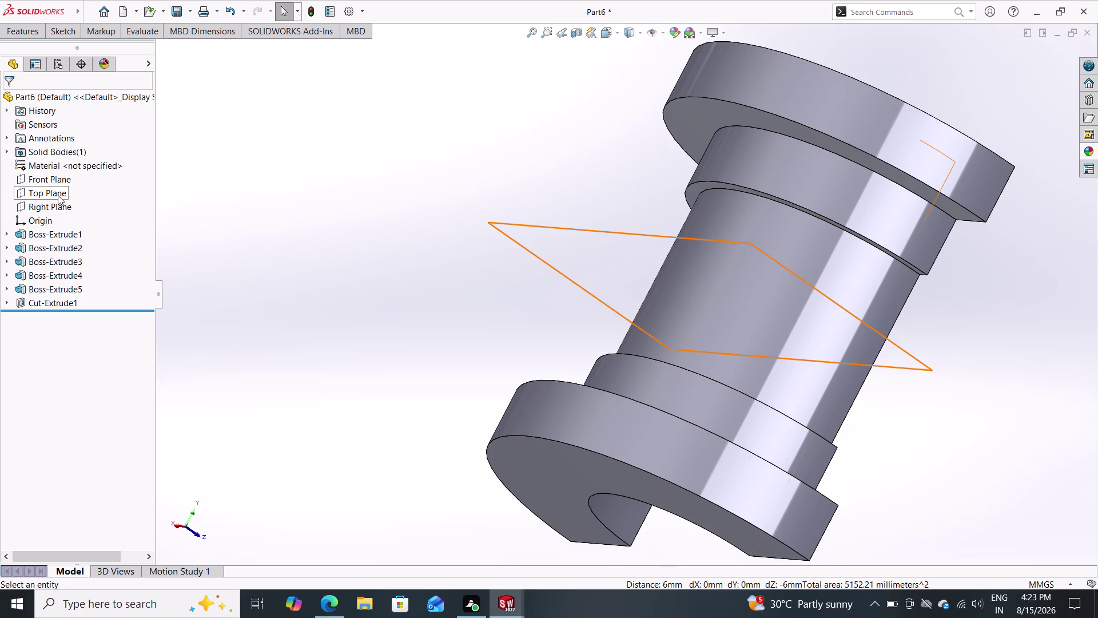
Create a reference plane from the Front Plane, tangent to the central cylinder face.
click(62, 179)
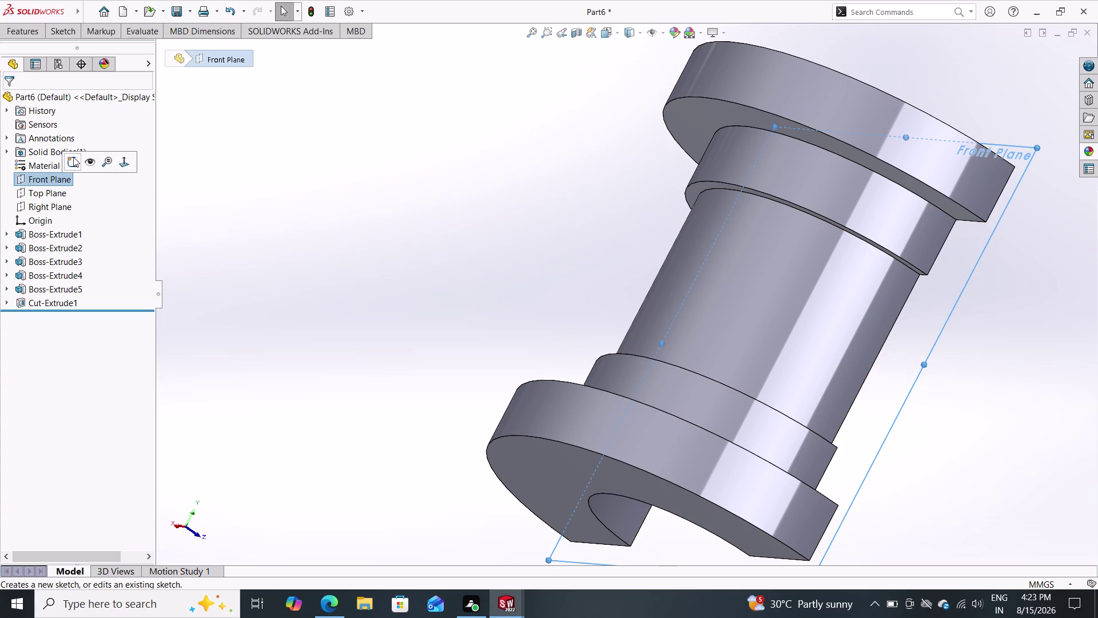
click(39, 30)
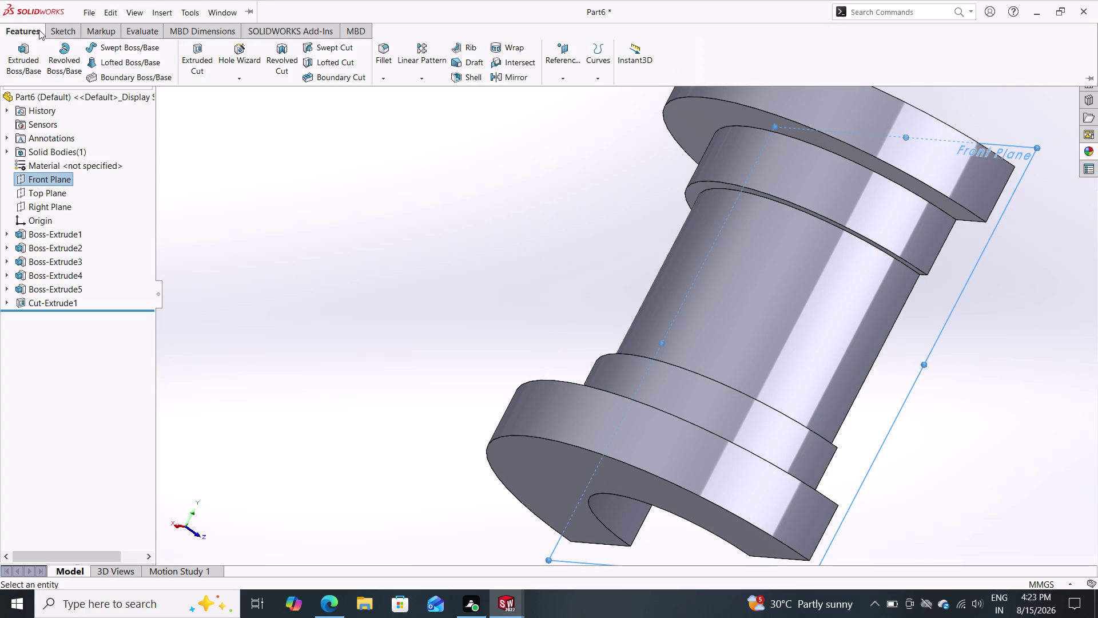
click(559, 84)
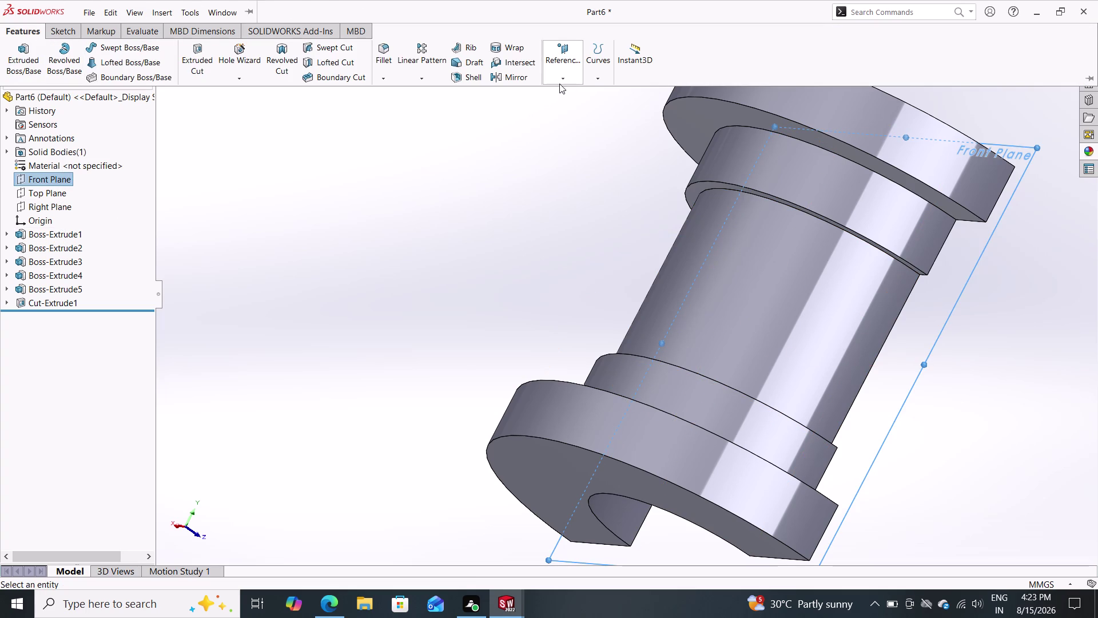
double_click(561, 91)
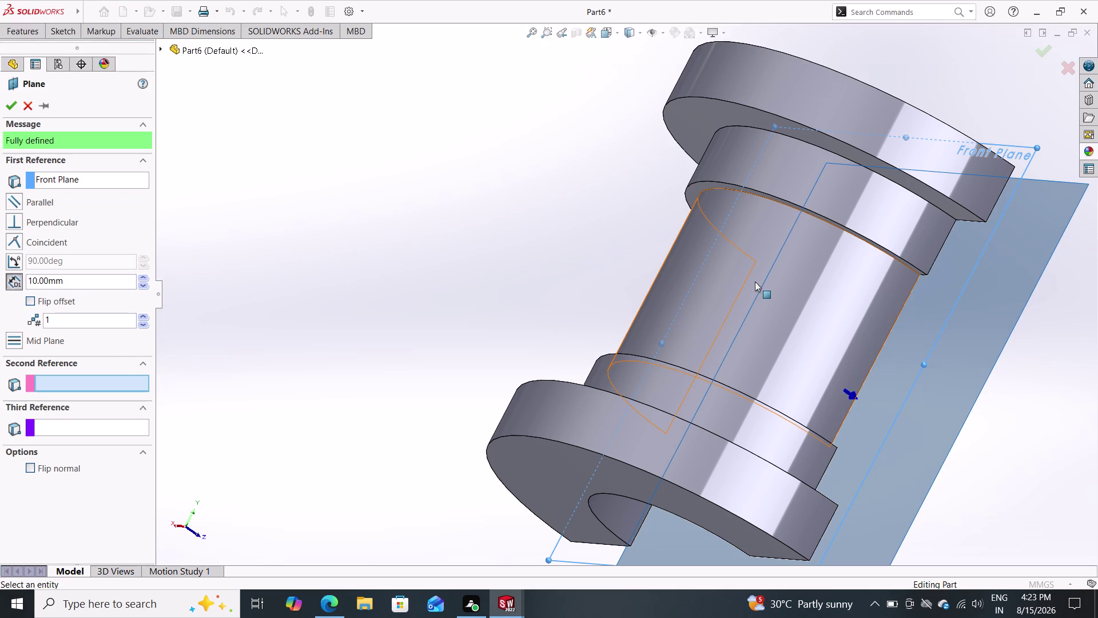
click(655, 330)
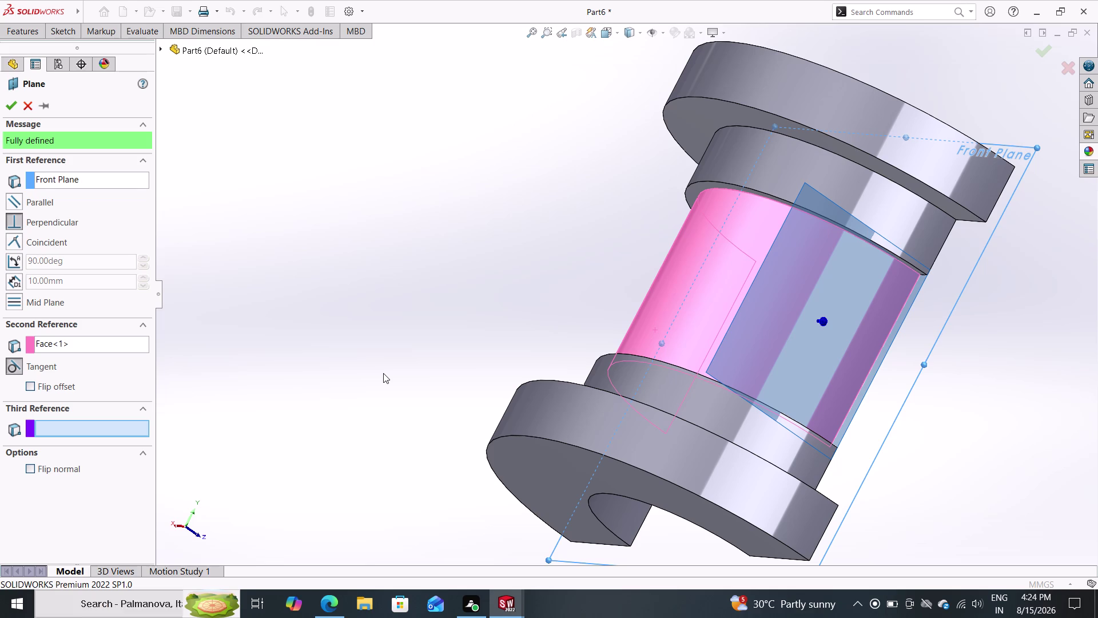
double_click(47, 199)
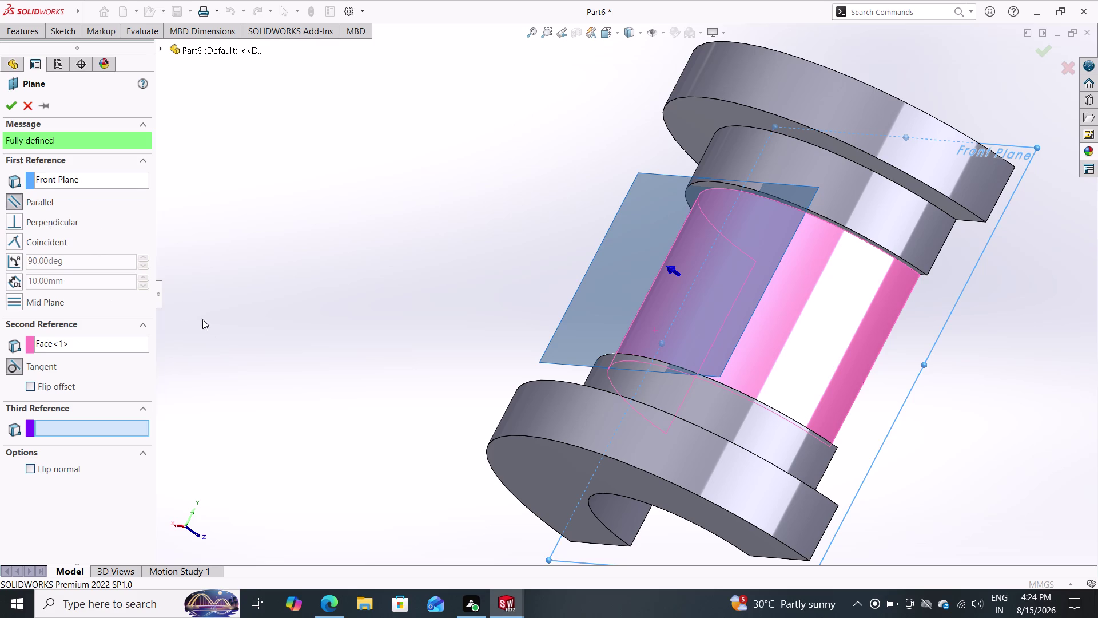
click(12, 107)
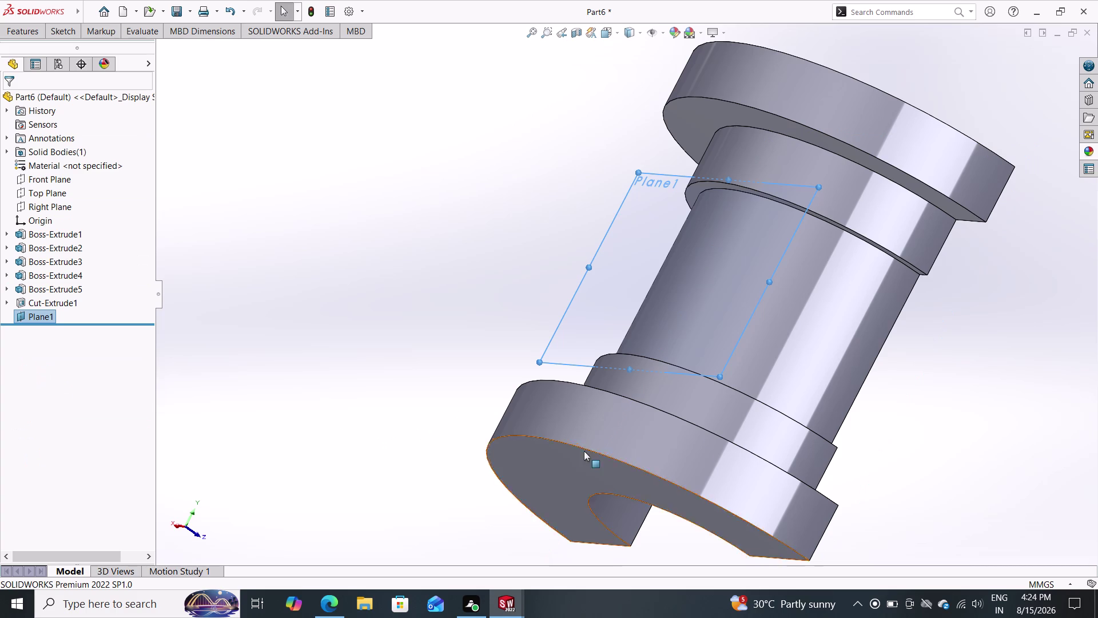
Start a sketch on Plane1 and draw a circle centred at the origin.
triple_click(562, 312)
click(591, 310)
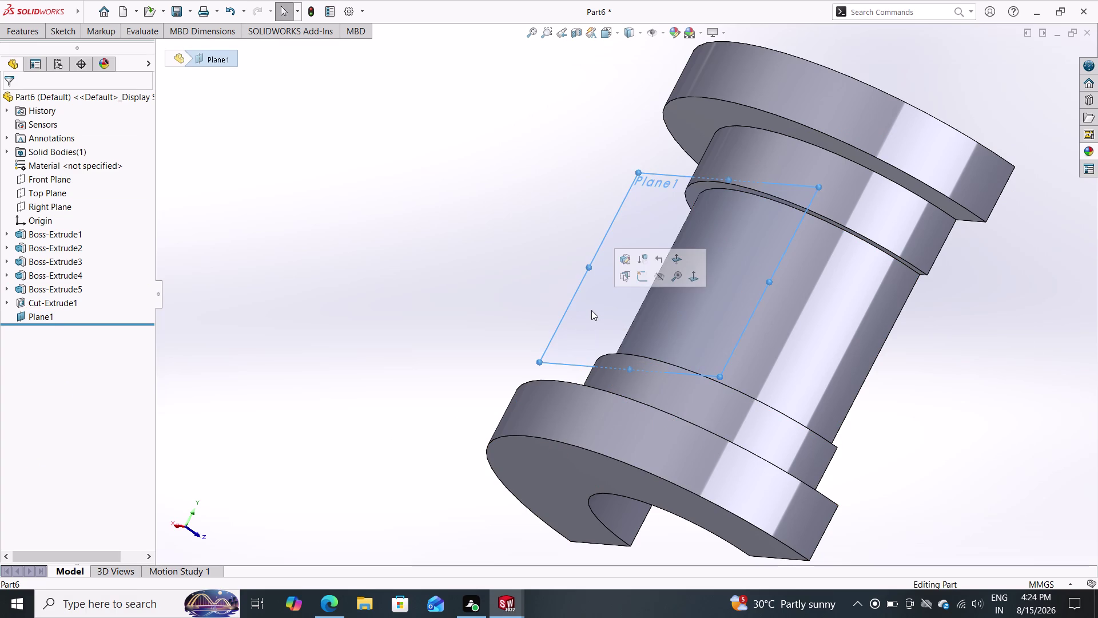
click(639, 276)
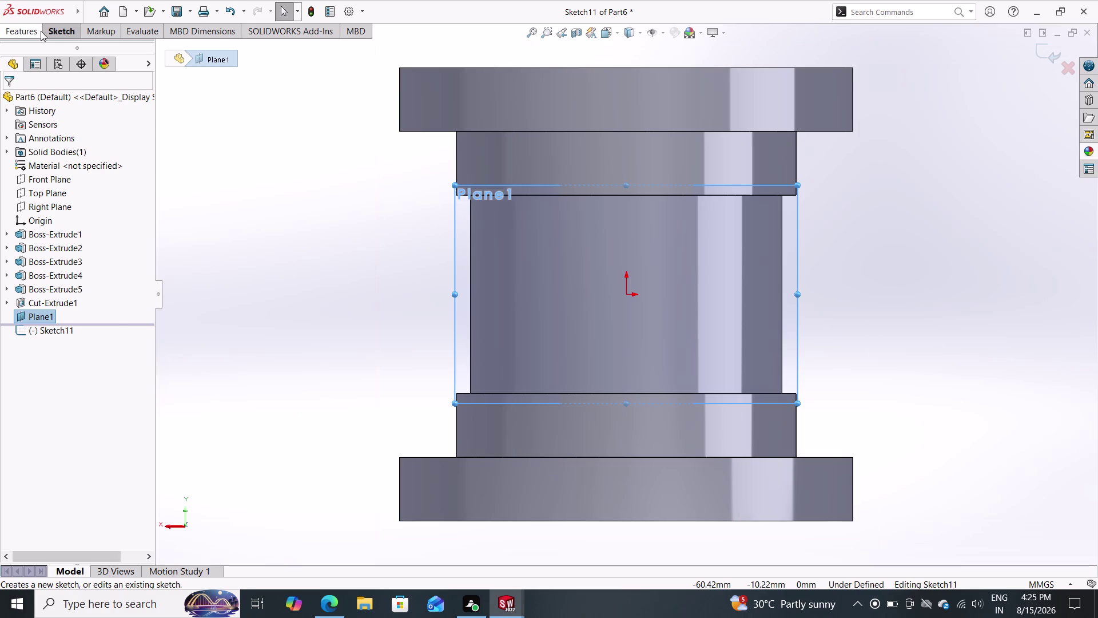
double_click(56, 31)
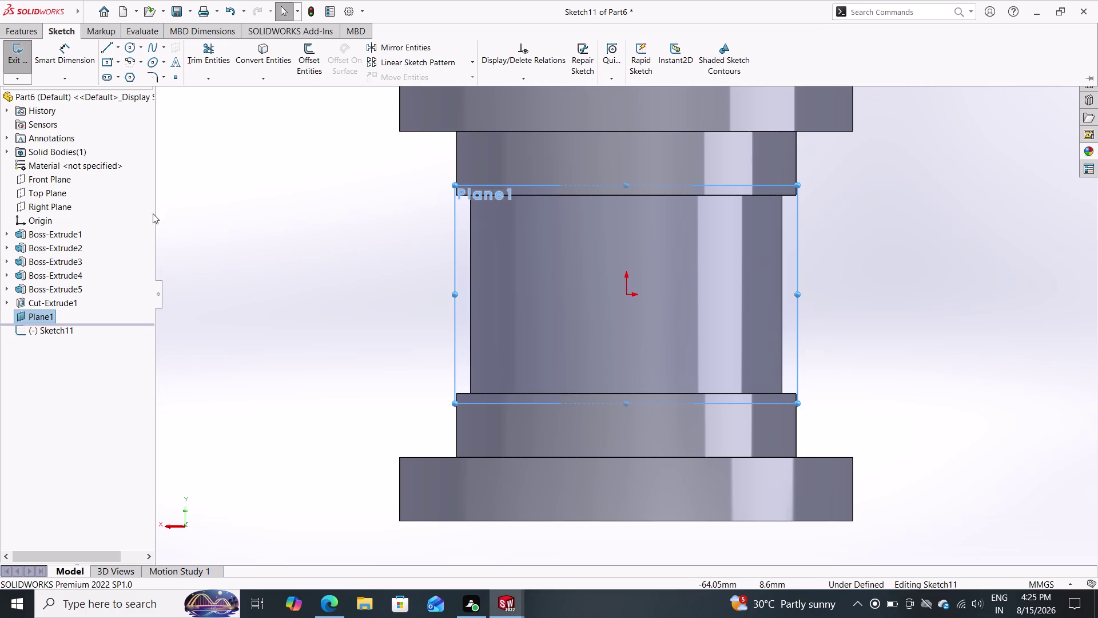
click(133, 52)
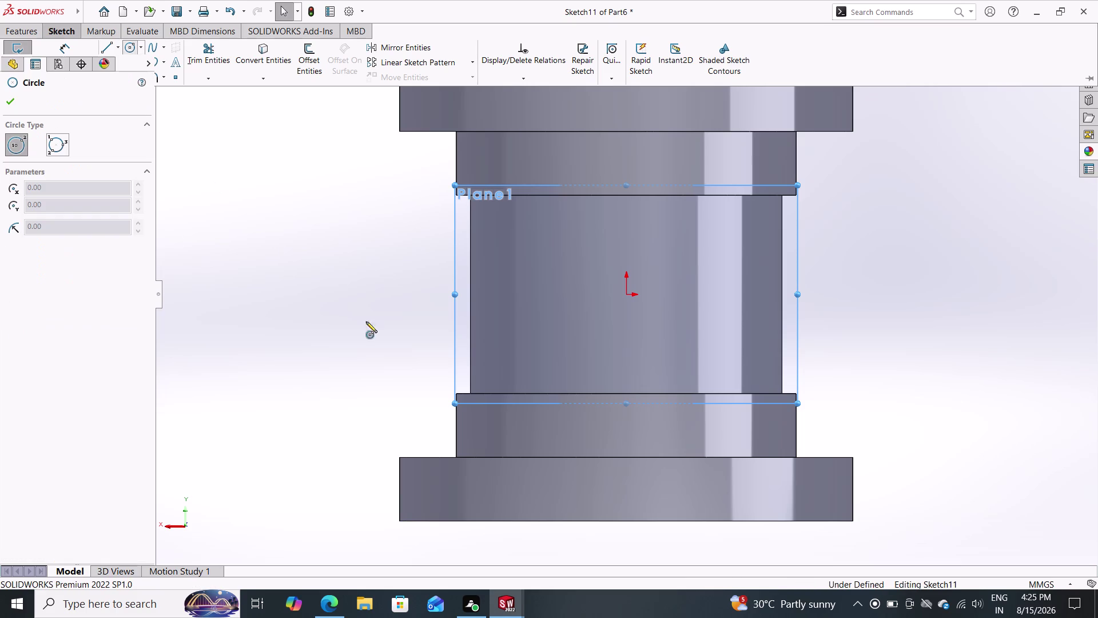
click(627, 296)
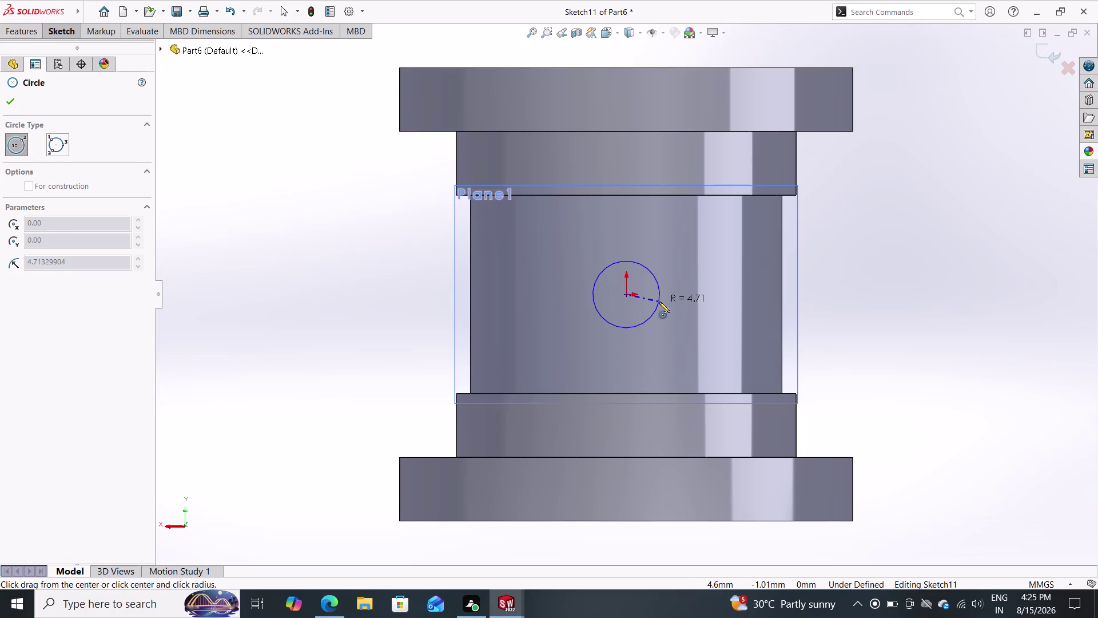
click(686, 293)
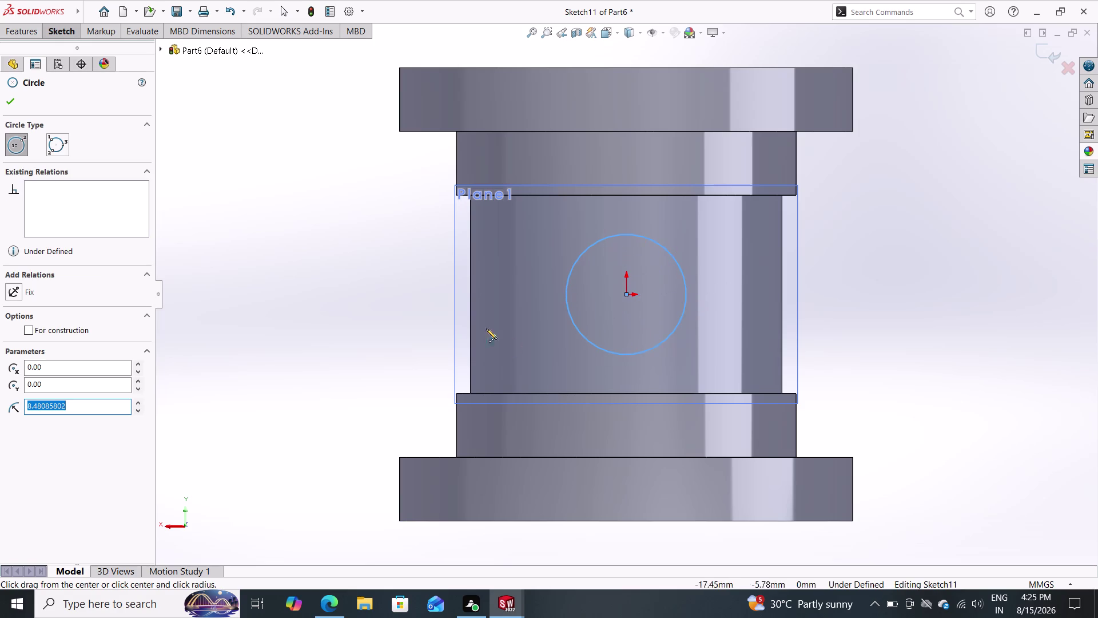
click(60, 33)
double_click(72, 53)
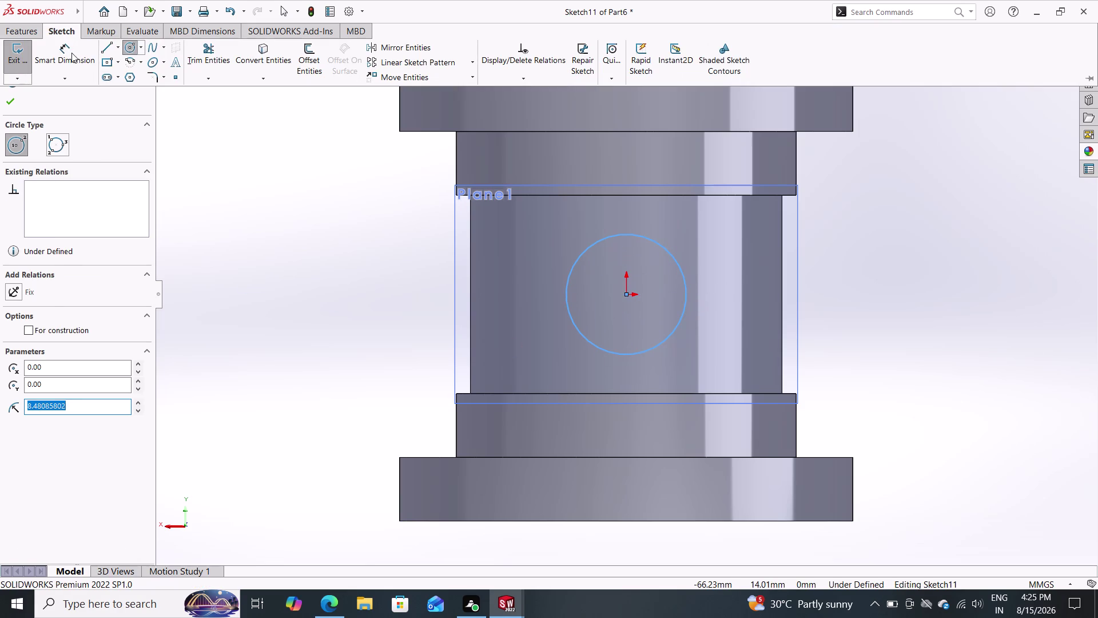
double_click(684, 287)
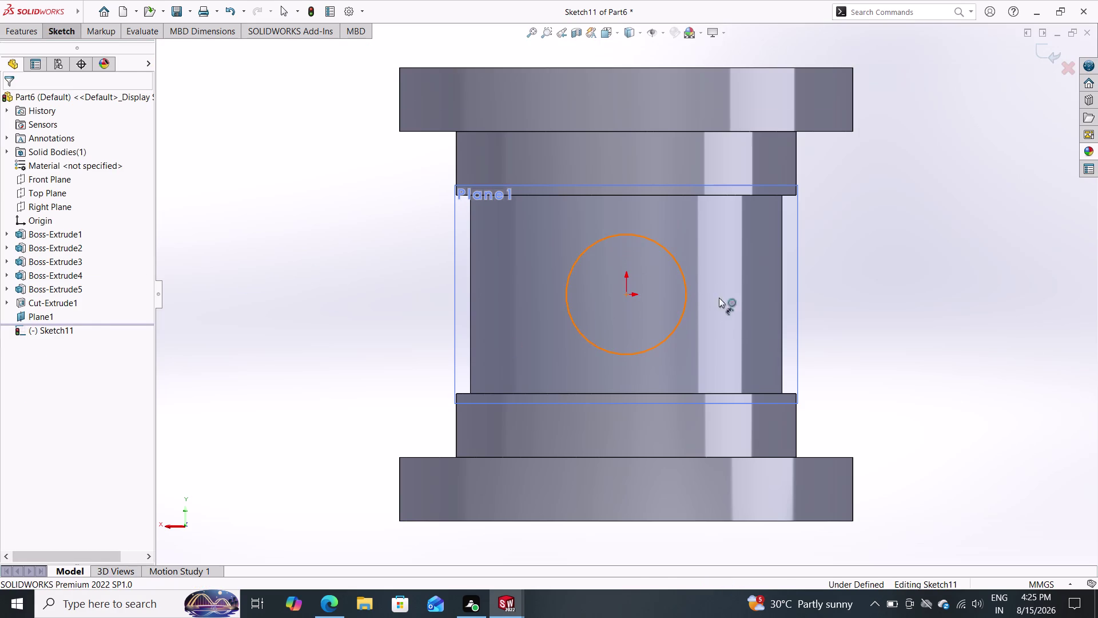
Change the circle's diameter dimension from 16.96 to 6 mm.
click(868, 307)
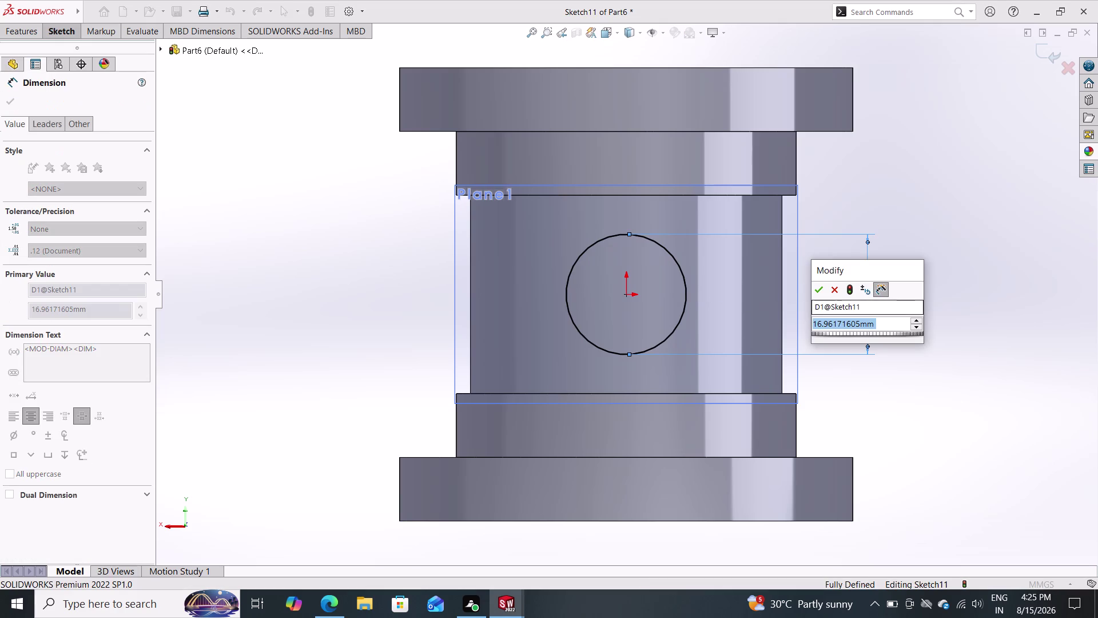
click(894, 351)
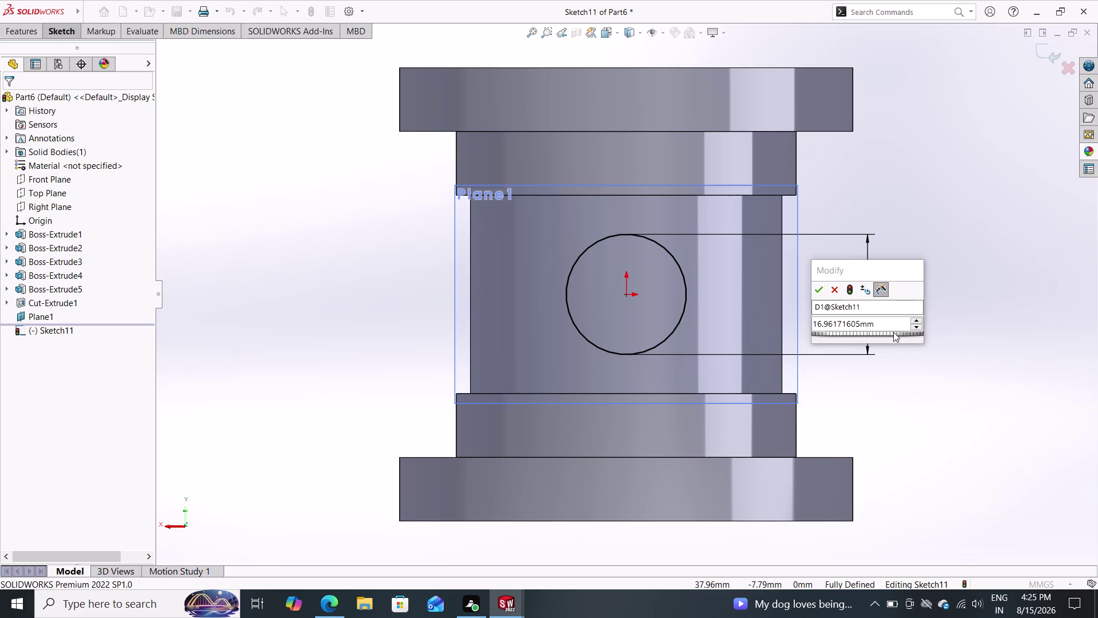
double_click(876, 324)
key(6)
key(Return)
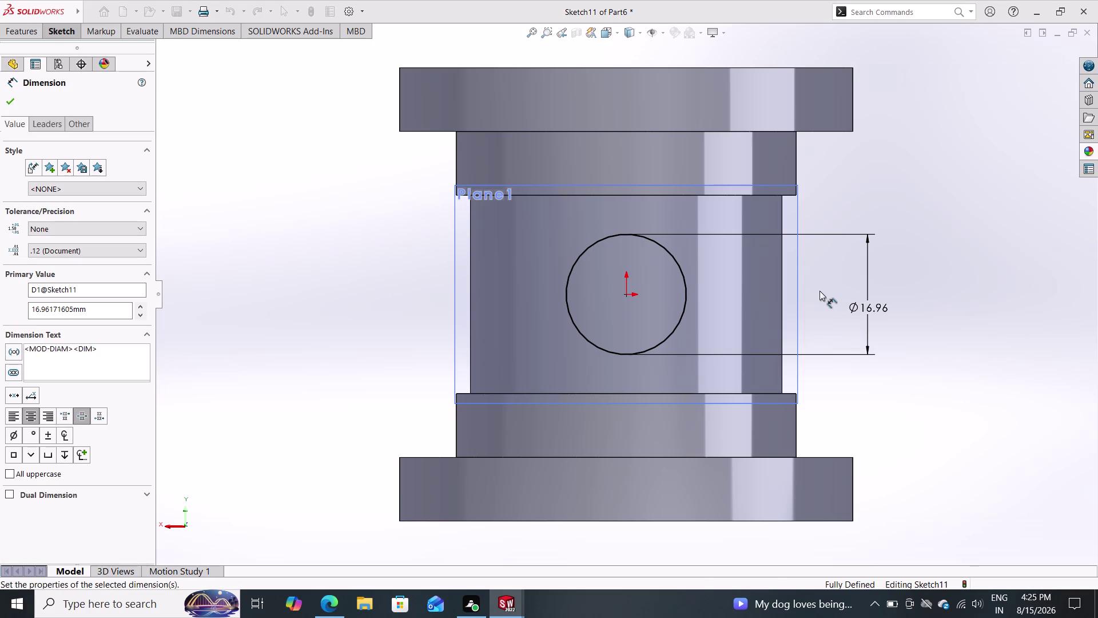
click(6, 97)
click(12, 26)
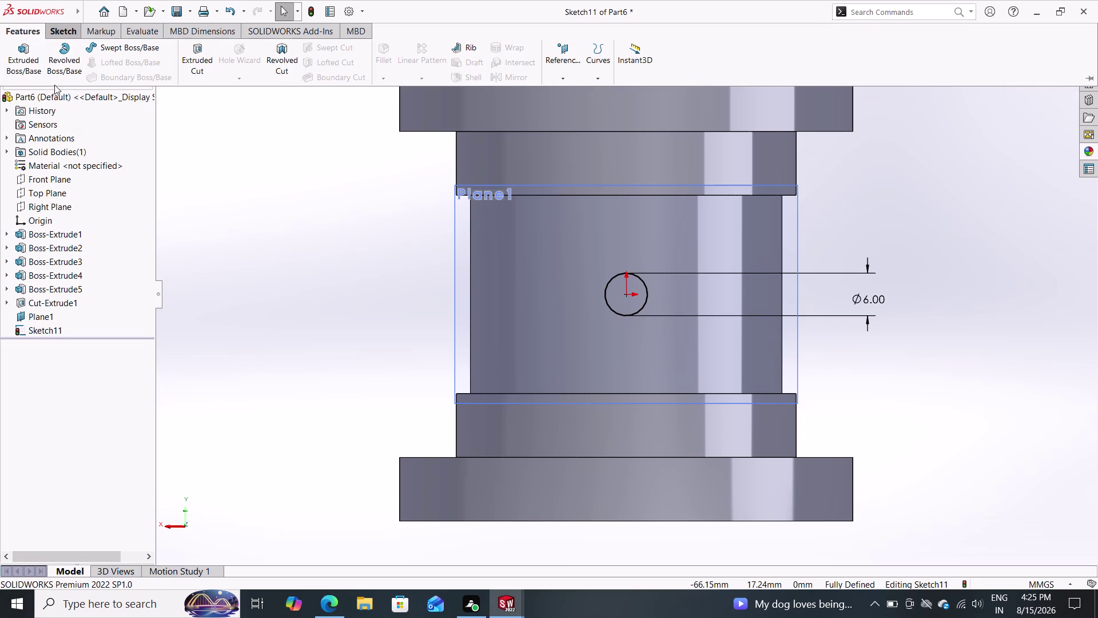
click(191, 58)
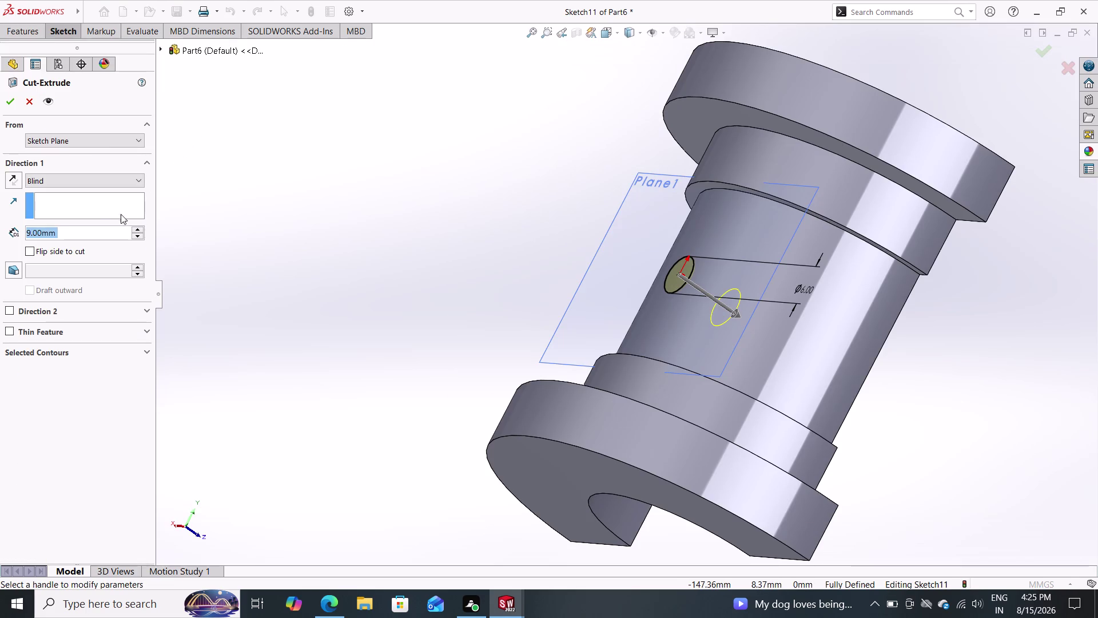
Set the hole cut to Through All, accept Cut-Extrude2, and select the tangent plane.
double_click(112, 178)
click(101, 179)
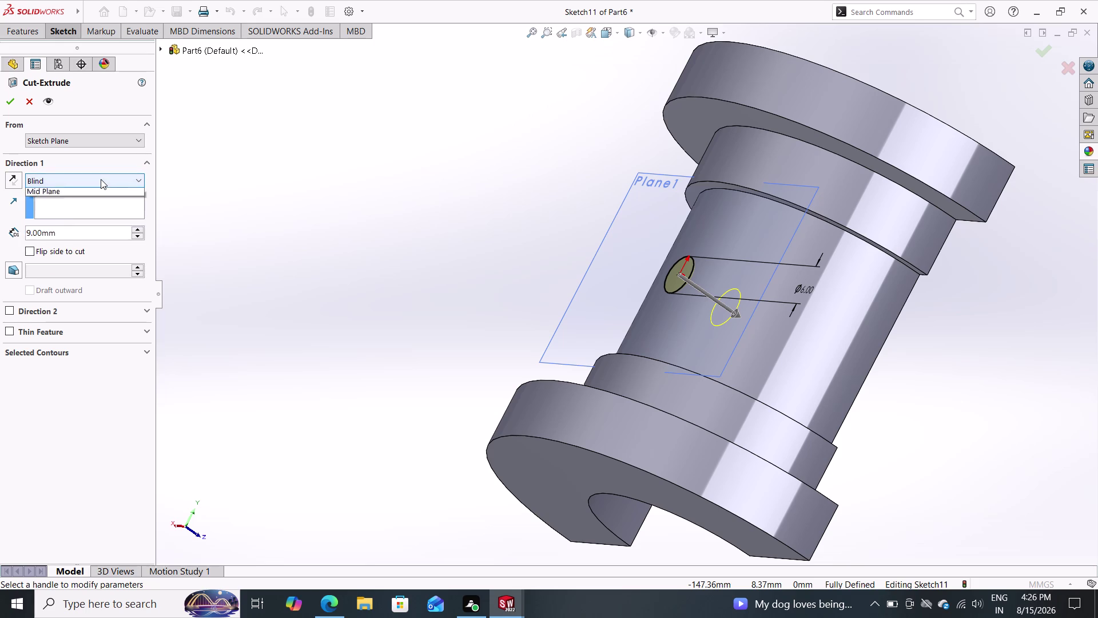
click(79, 206)
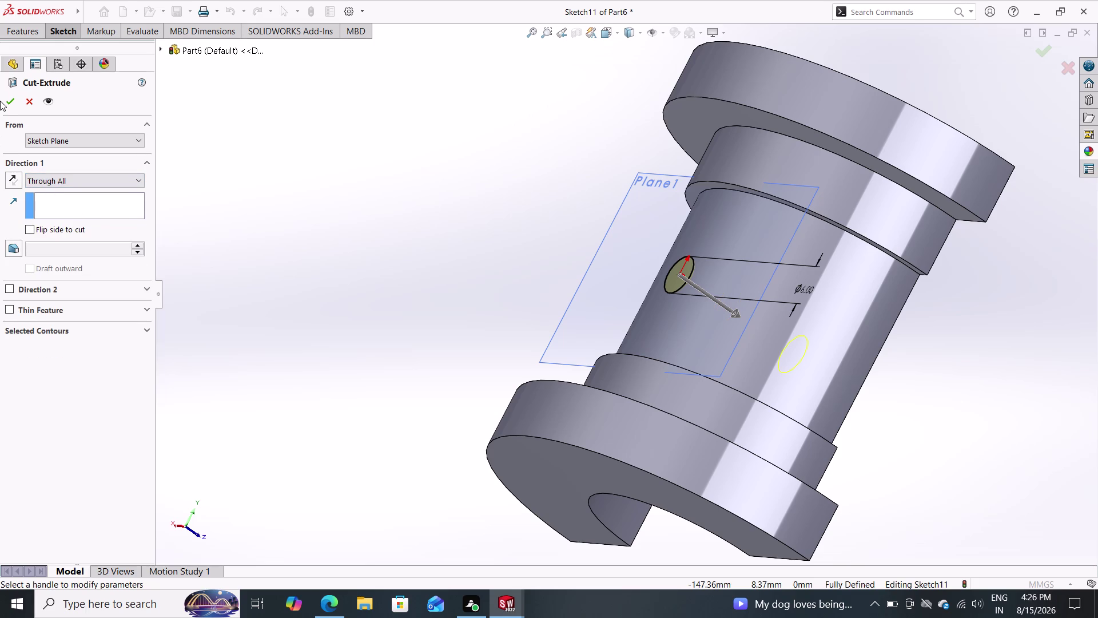
click(6, 107)
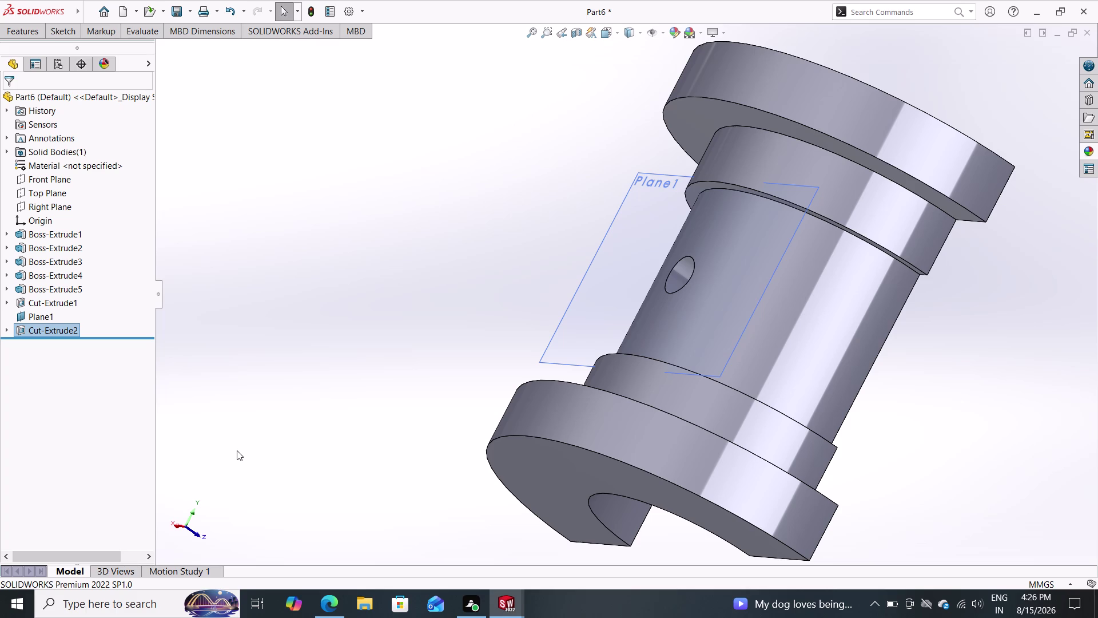
click(585, 329)
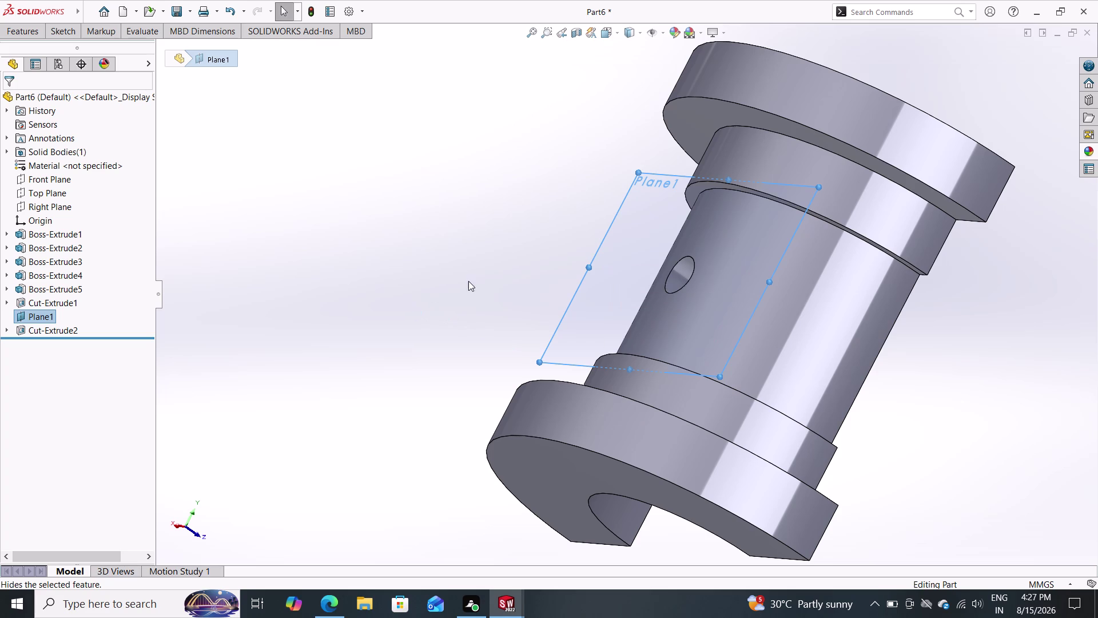
Orbit the bushing to view the hole and select its cylindrical face.
middle_drag(470, 280, 539, 374)
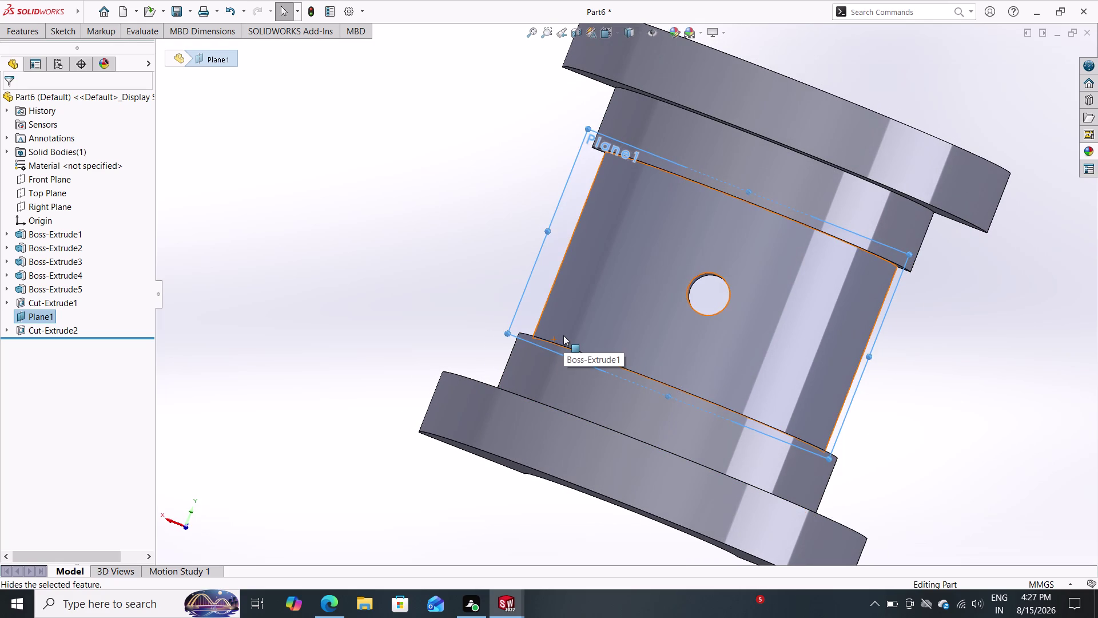
middle_drag(439, 317, 379, 310)
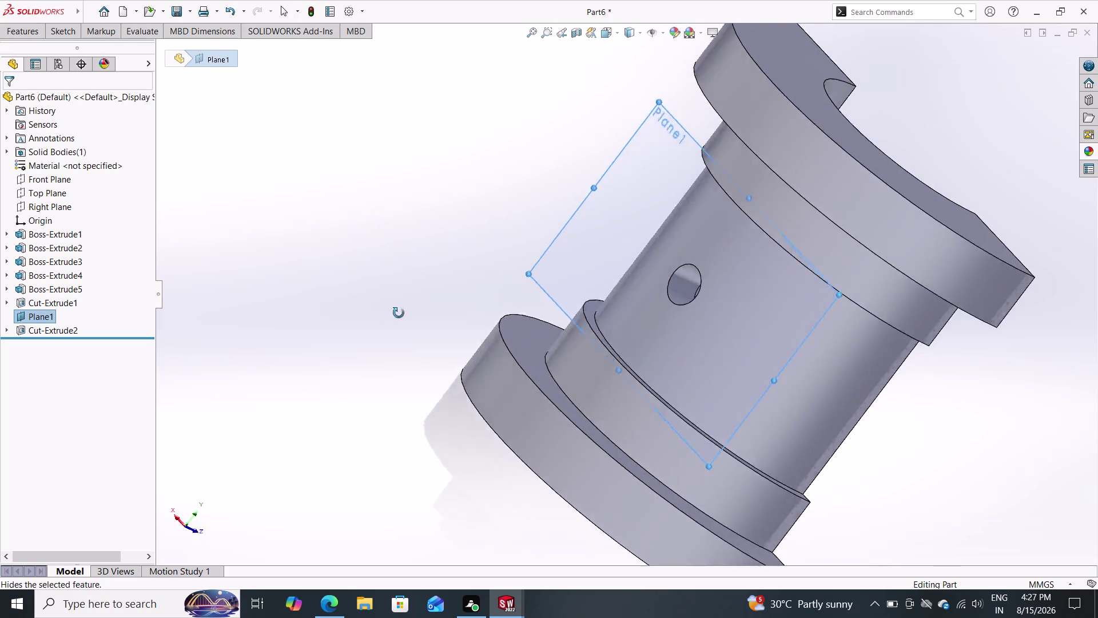
middle_drag(379, 309, 445, 194)
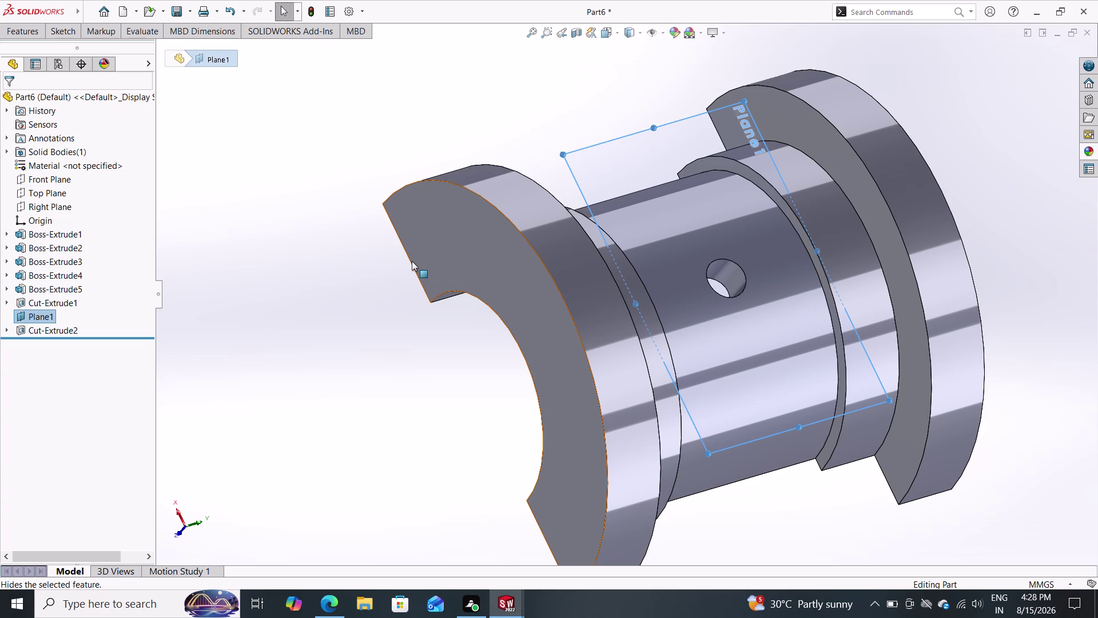
click(55, 34)
click(124, 50)
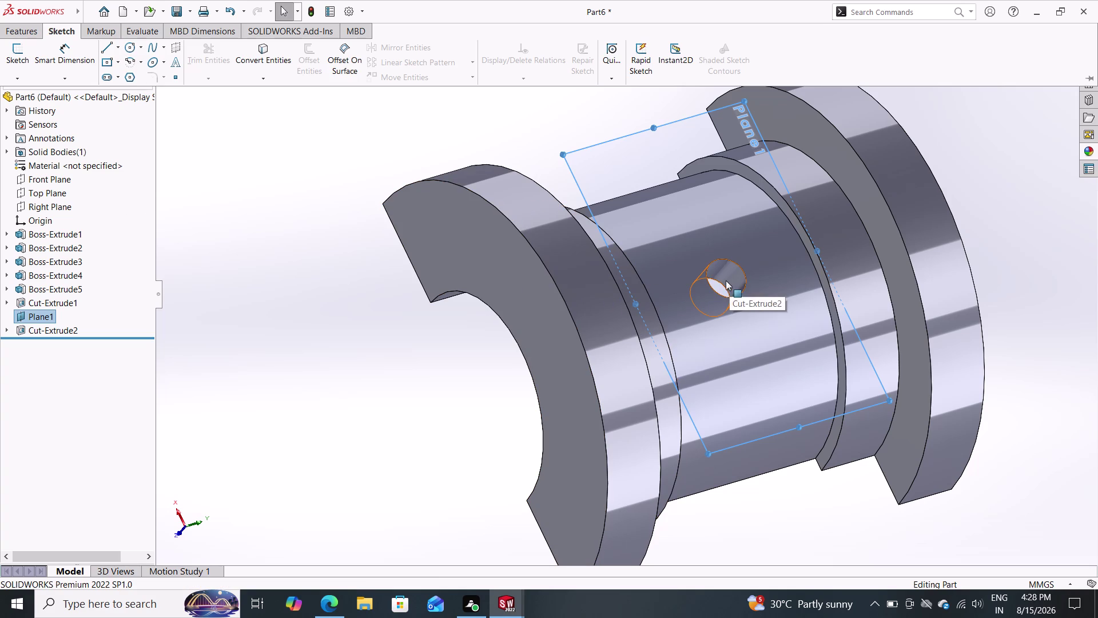
click(748, 294)
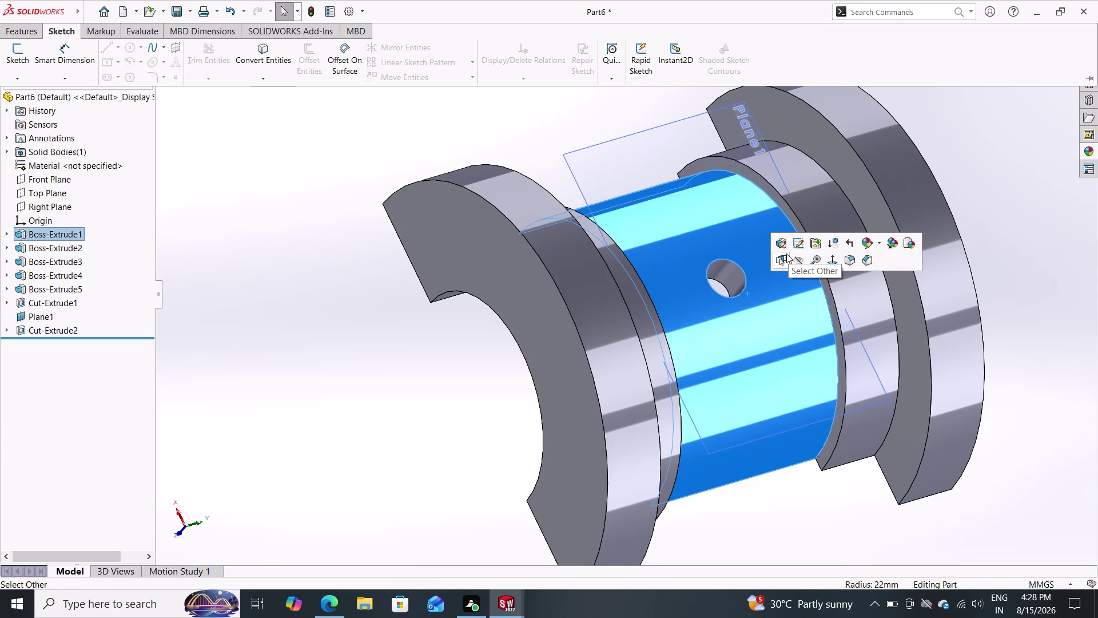
Clear the selection and start a new sketch on Plane1.
key(Escape)
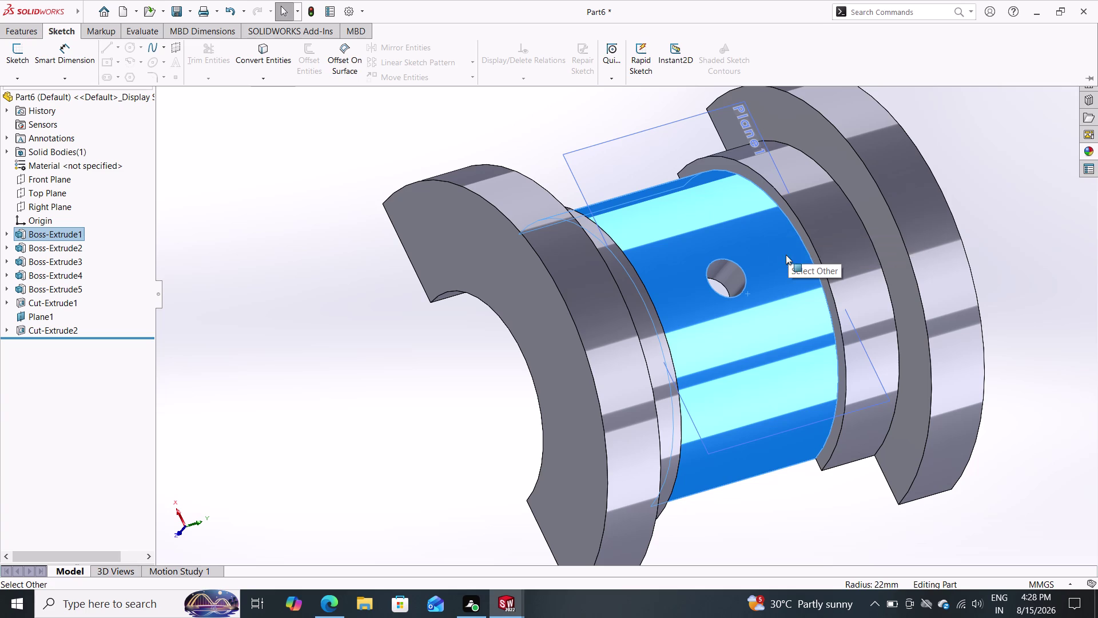
key(Escape)
key(Escape)
click(607, 162)
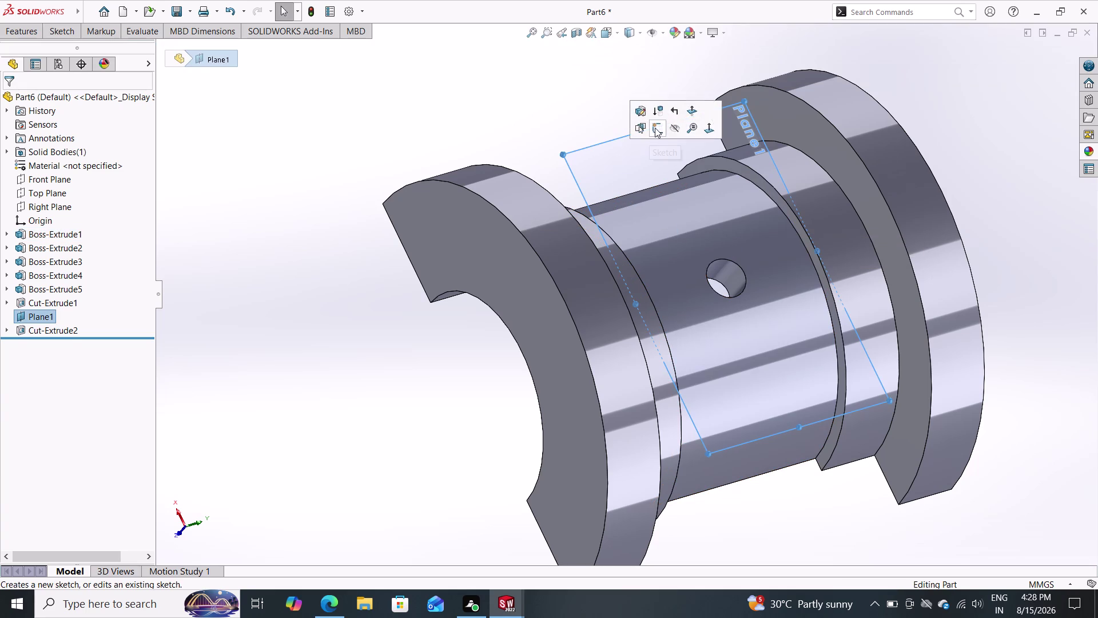
click(656, 123)
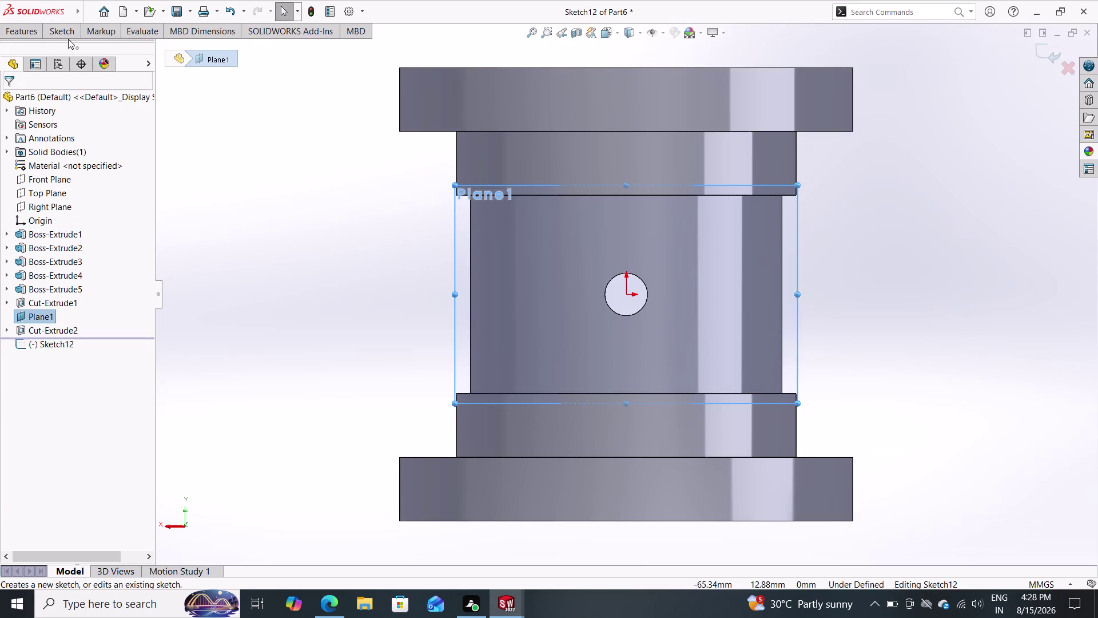
Draw a circle centred on the hole centre.
double_click(68, 27)
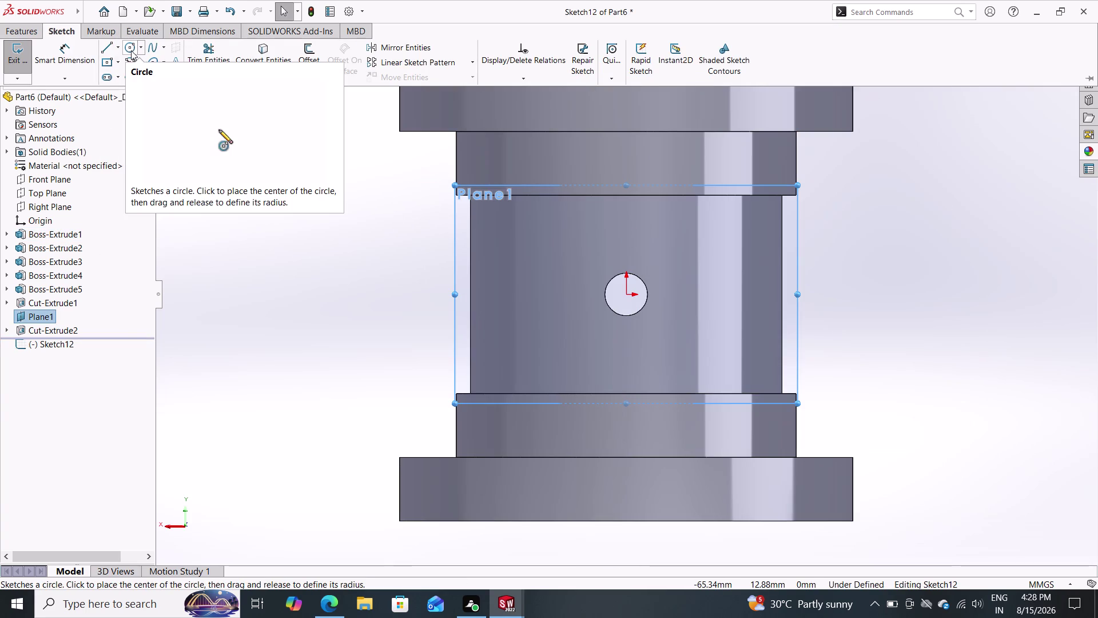
click(127, 48)
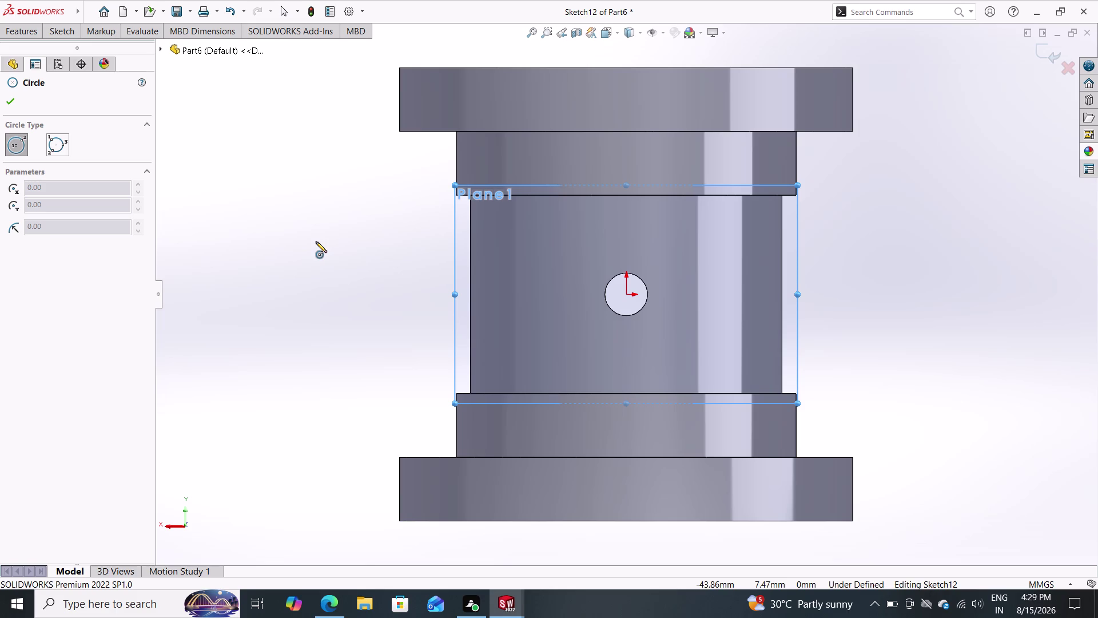
click(626, 293)
click(667, 300)
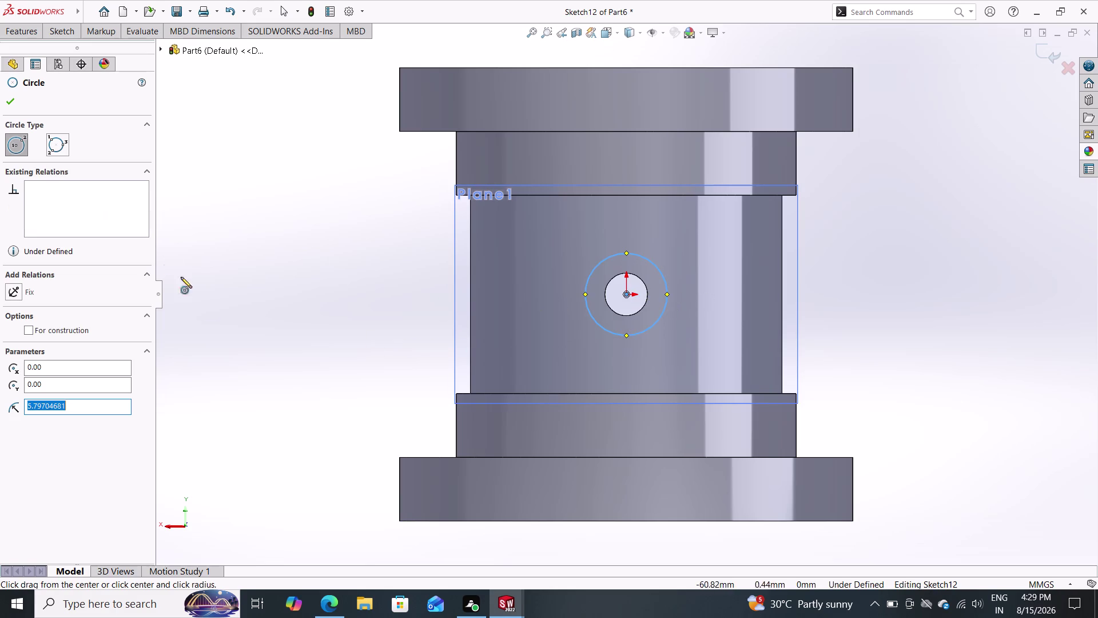
double_click(63, 36)
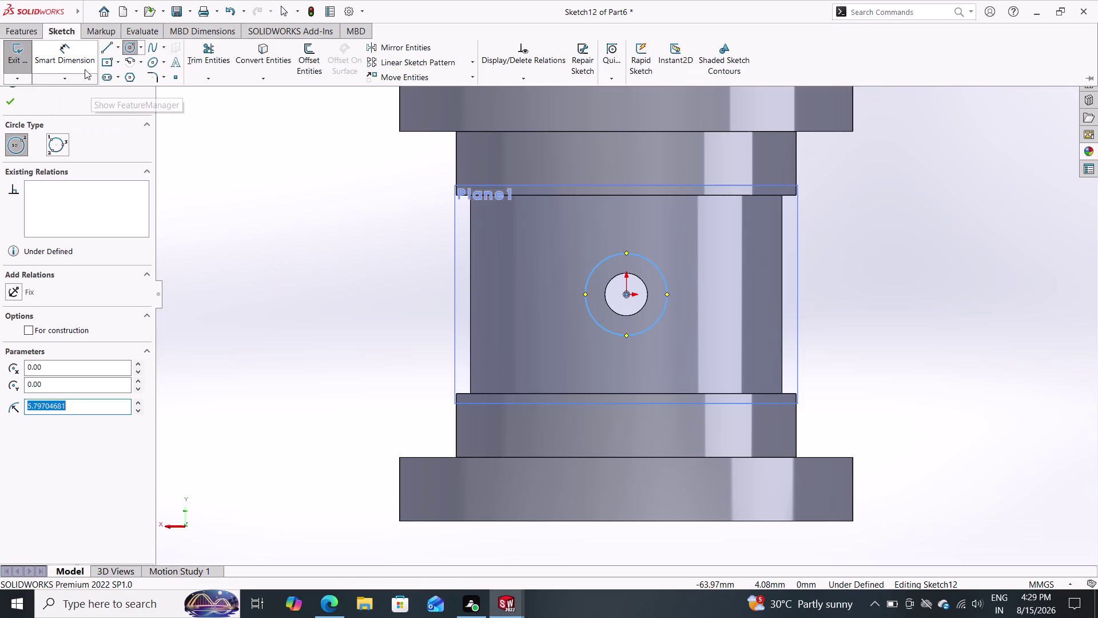
Dimension the new circle to an 8 mm diameter.
double_click(70, 64)
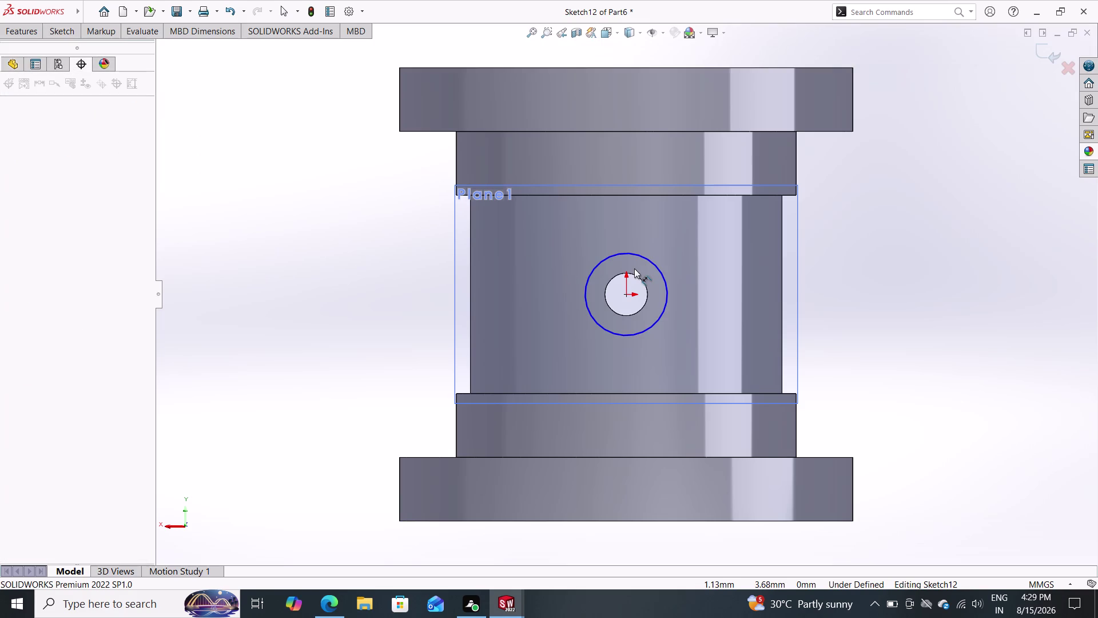
click(665, 281)
click(830, 315)
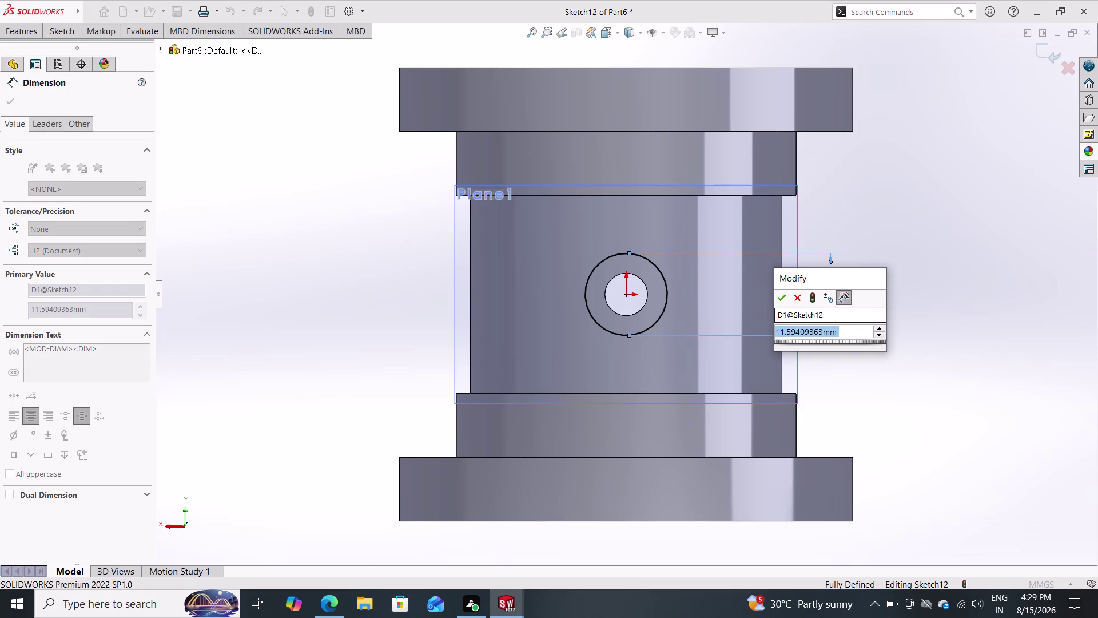
key(8)
key(Return)
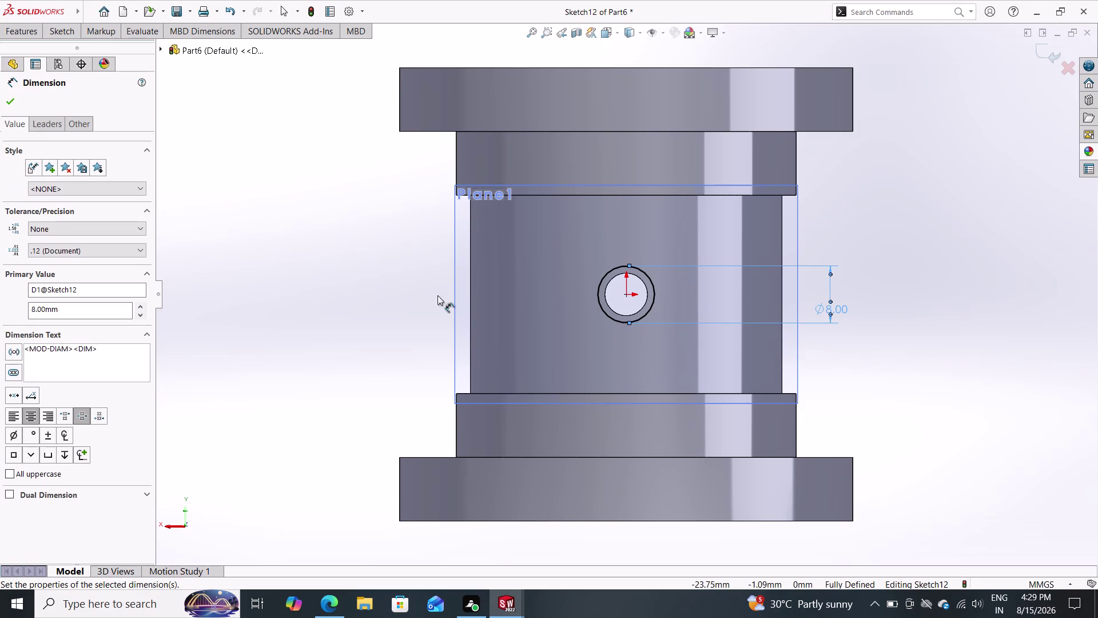
double_click(32, 33)
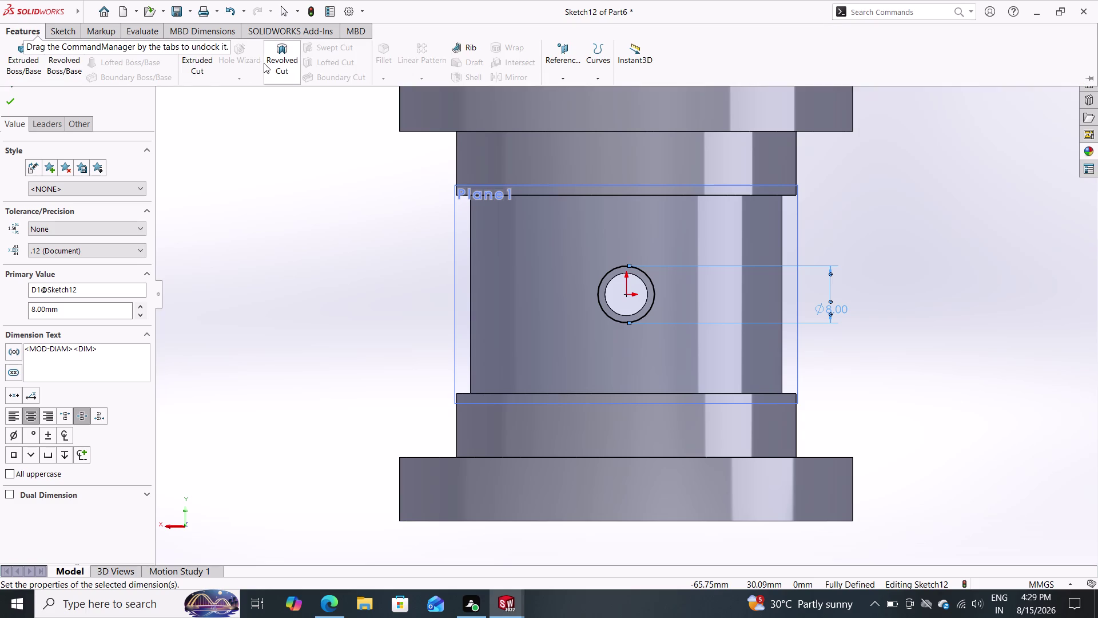
double_click(196, 66)
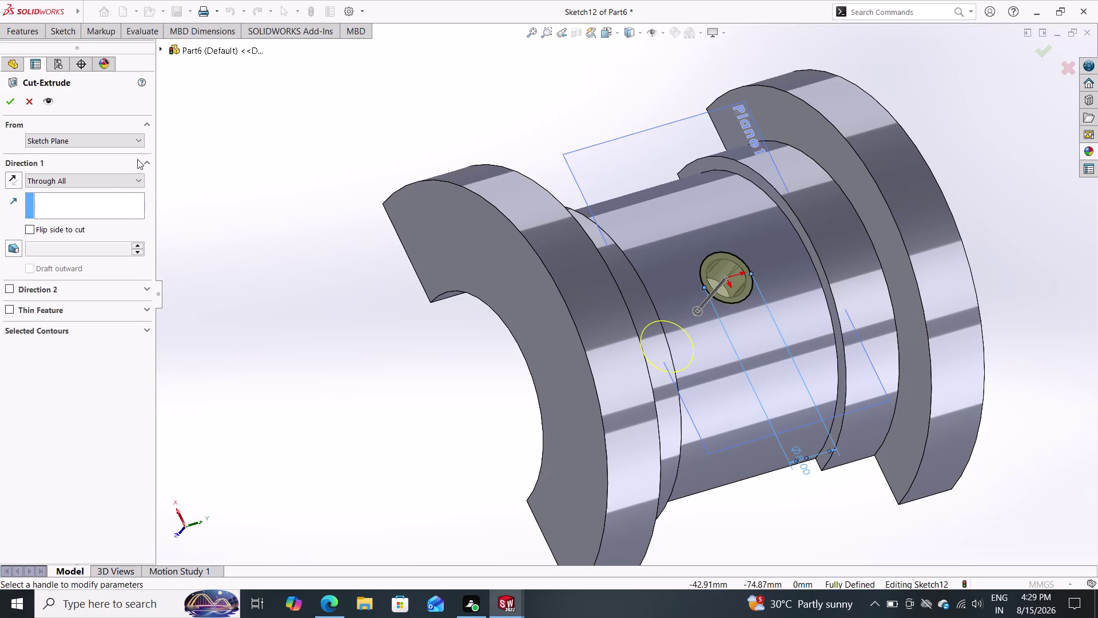
Change the cut end condition from Through All to Blind, 9 mm deep.
triple_click(95, 180)
double_click(71, 196)
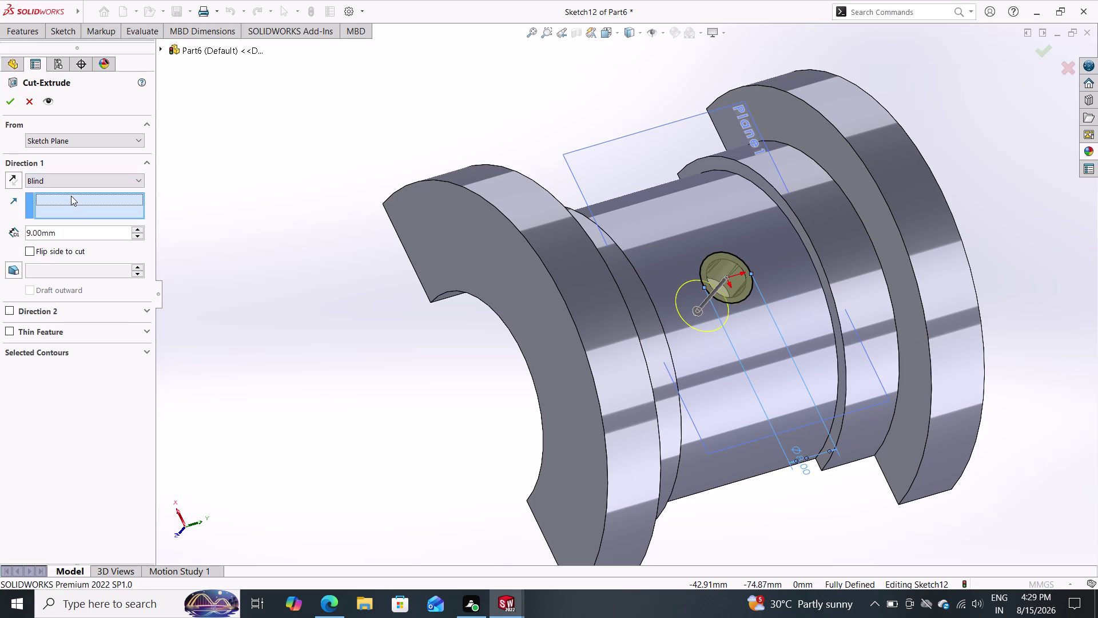
double_click(61, 234)
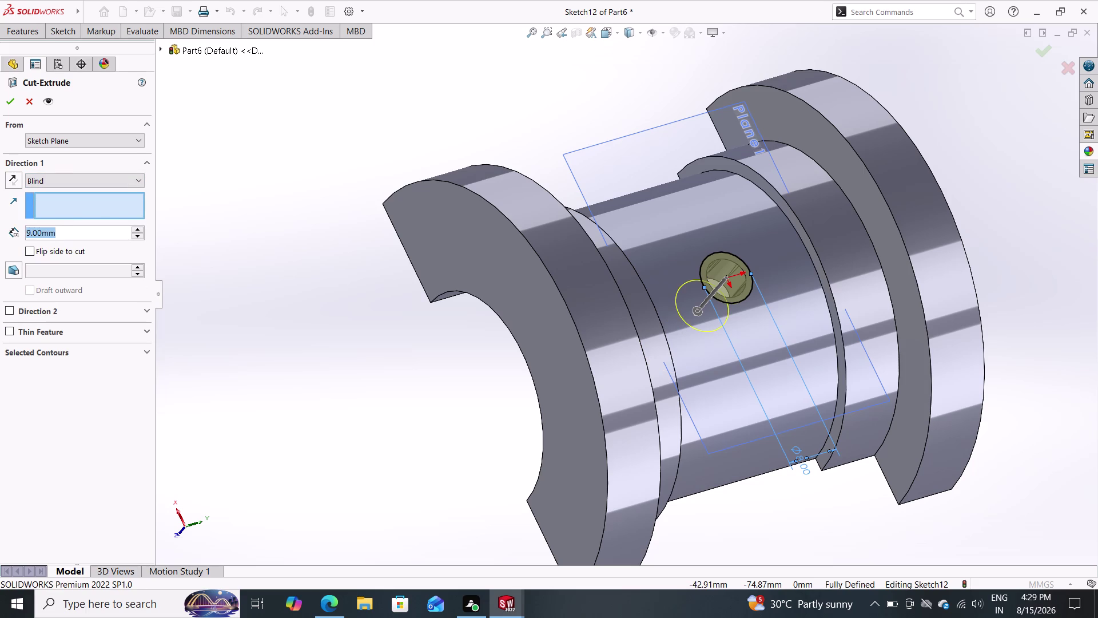